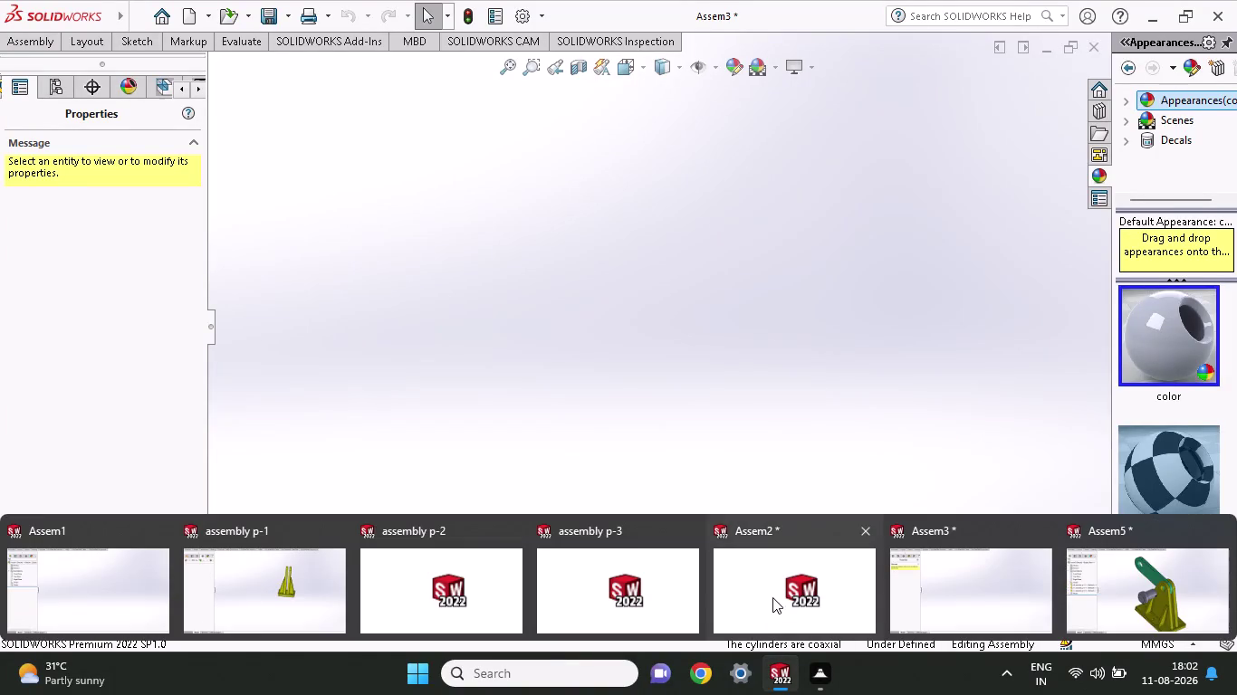
Switch through the Assem2 window to the assembly p-3 pin part window.
click(774, 591)
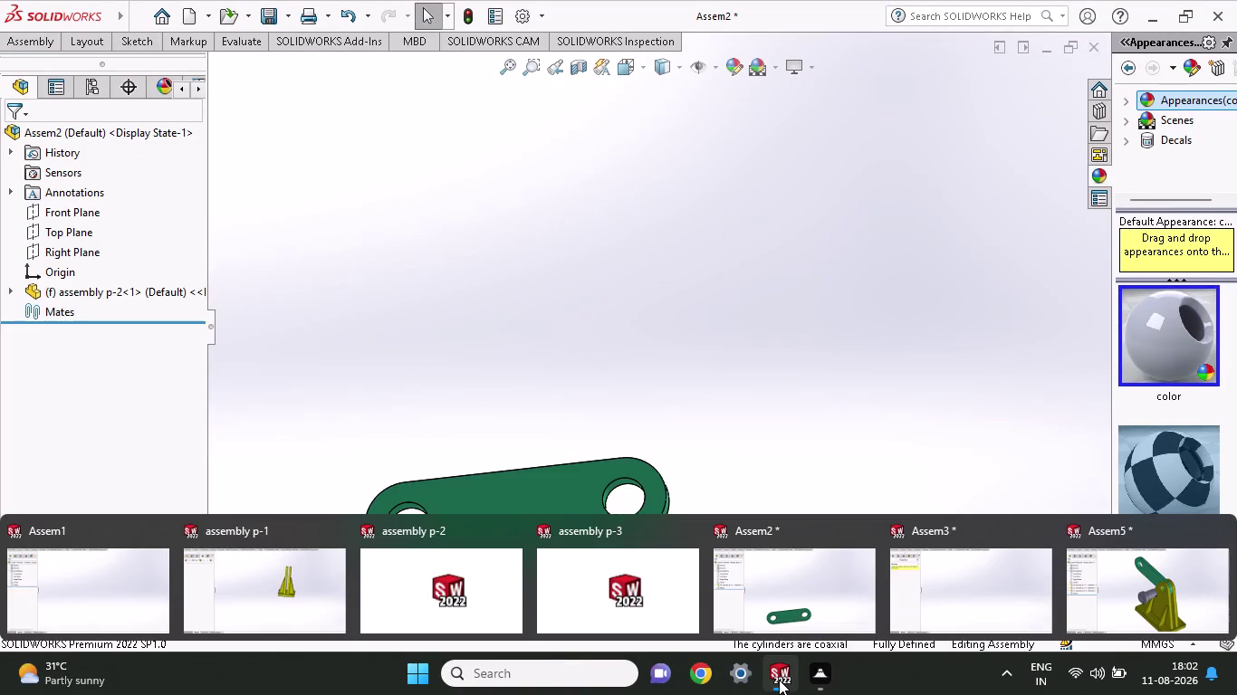
click(637, 606)
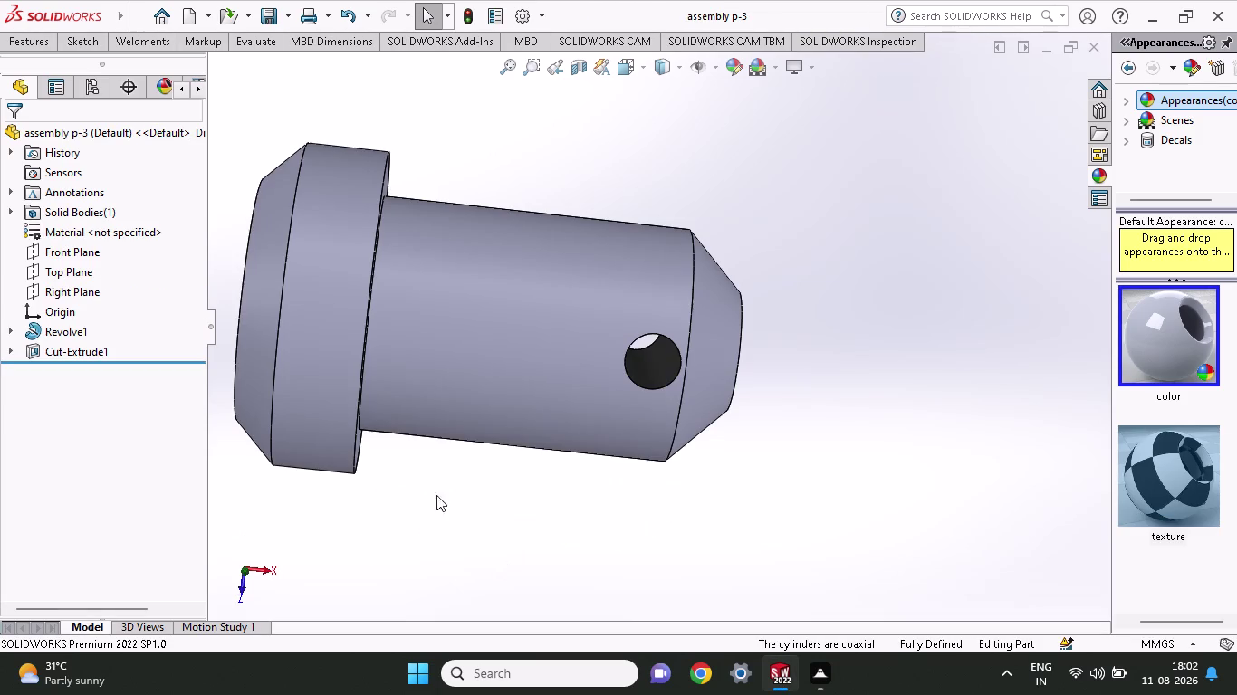
scroll(up, 3)
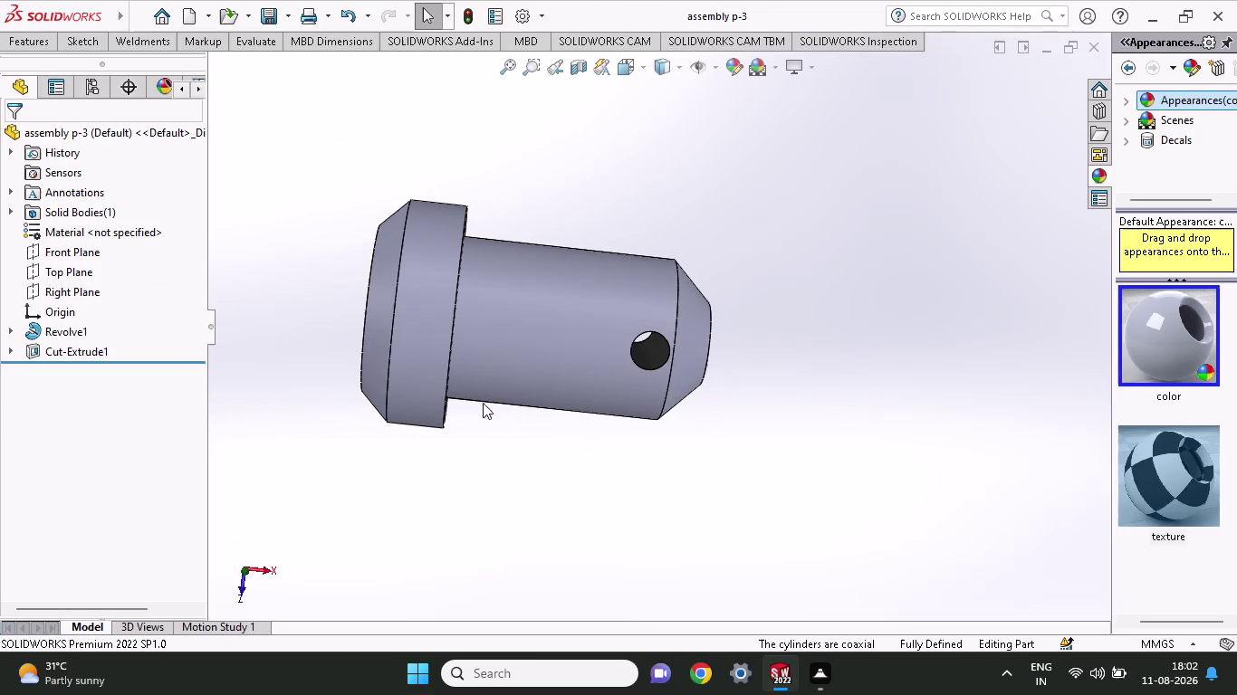
View the pin from the top and open Sketch2 for editing.
key(ctrl+z)
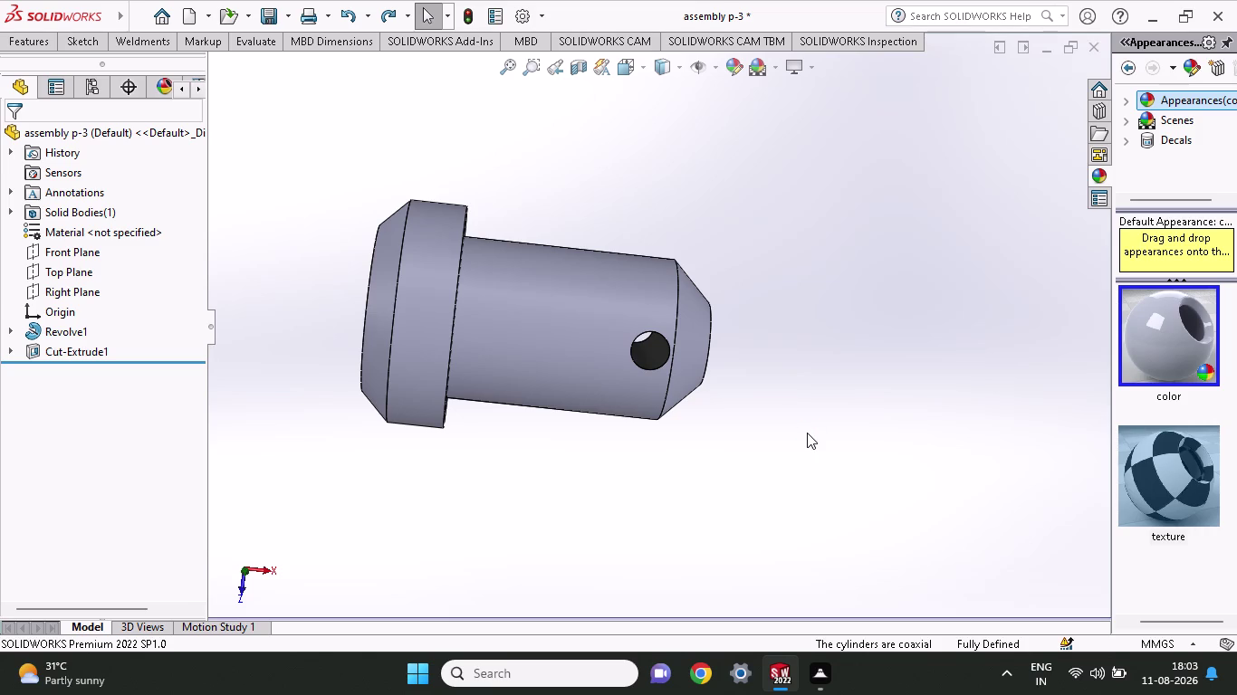
middle_drag(820, 364, 719, 363)
key(ctrl+z)
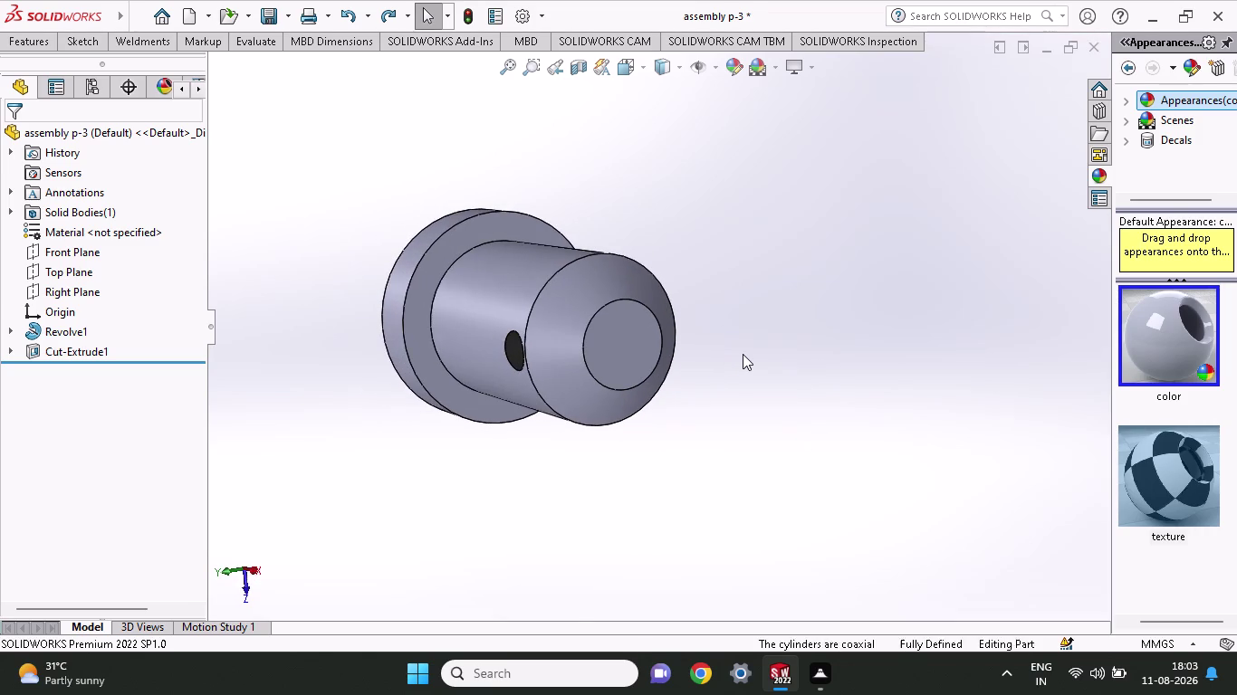
key(ctrl+z)
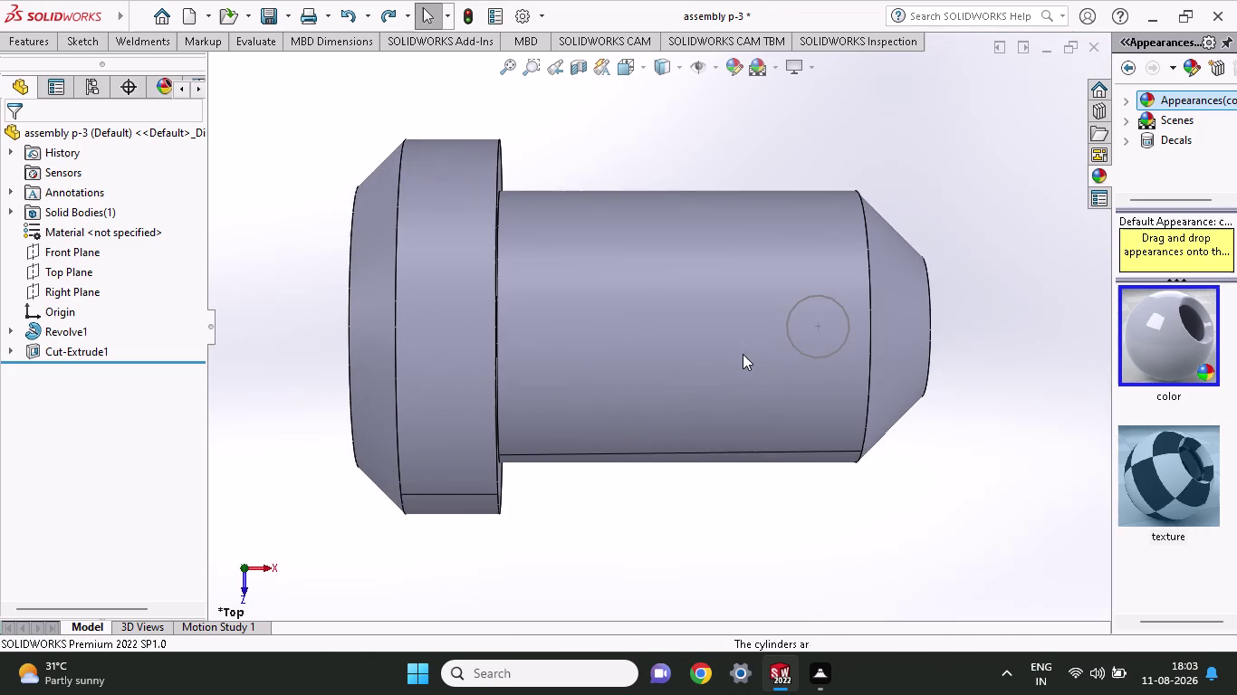
key(ctrl+z)
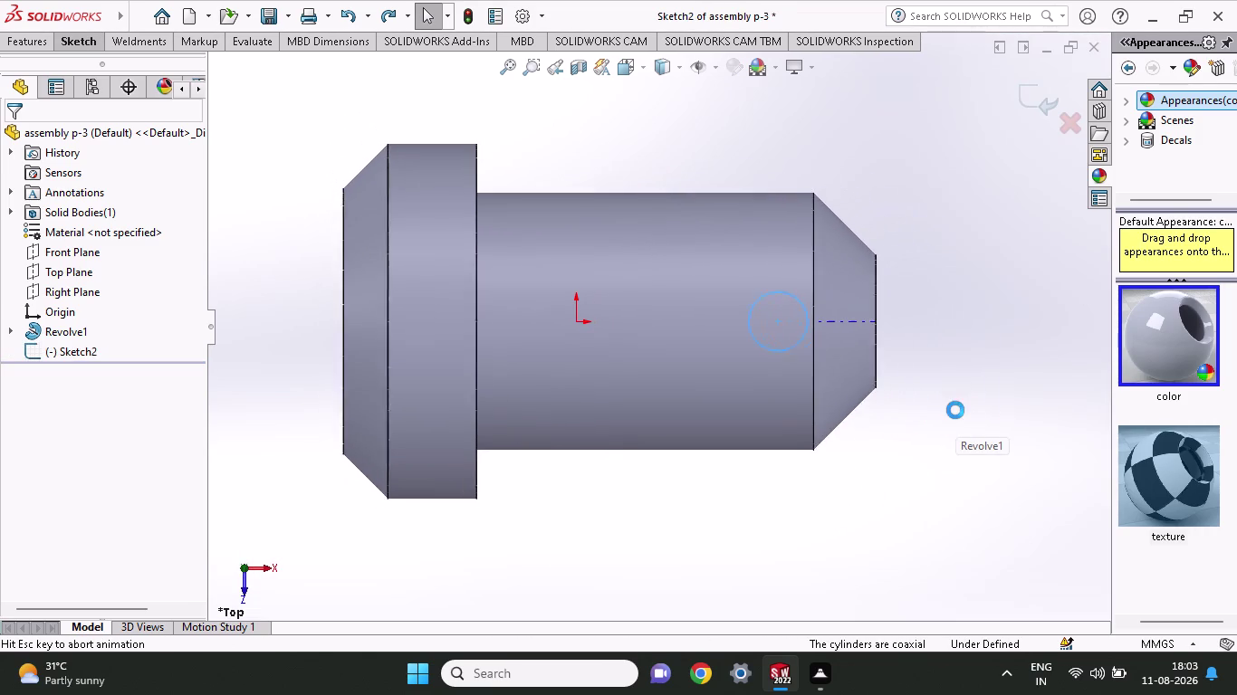
key(ctrl+z)
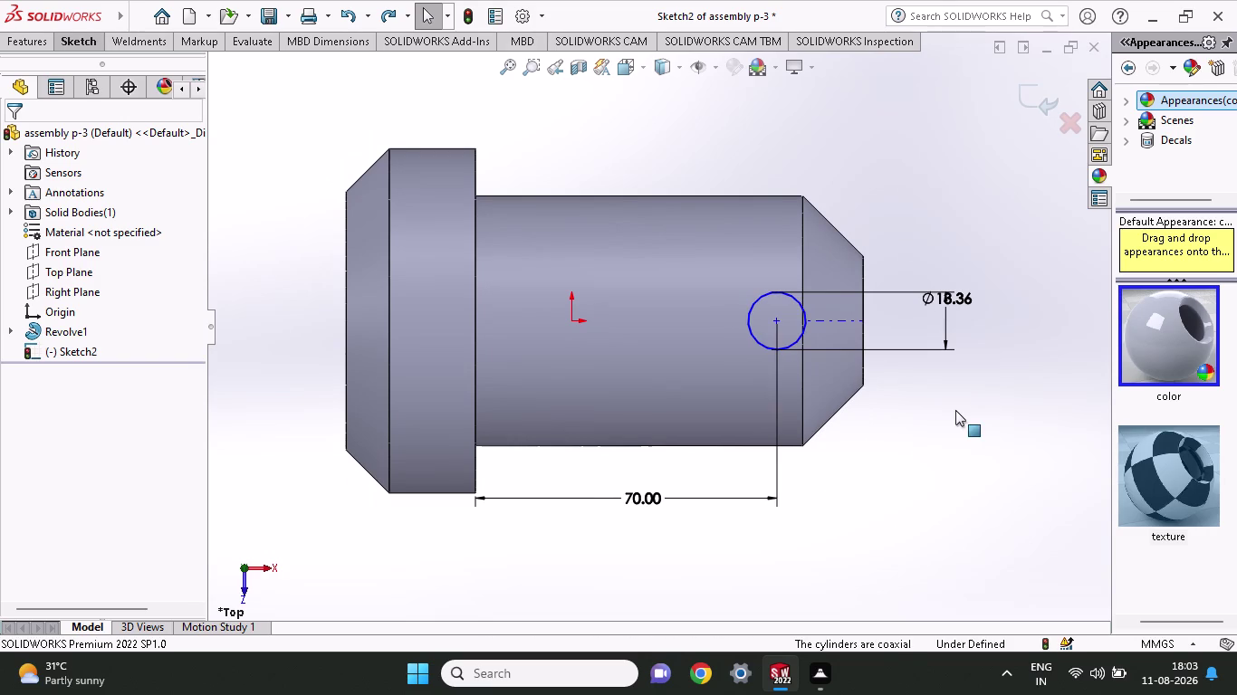
key(ctrl+z)
Delete the hole circle from Sketch2 and remove Cut-Extrude1 from the tree.
key(ctrl+z)
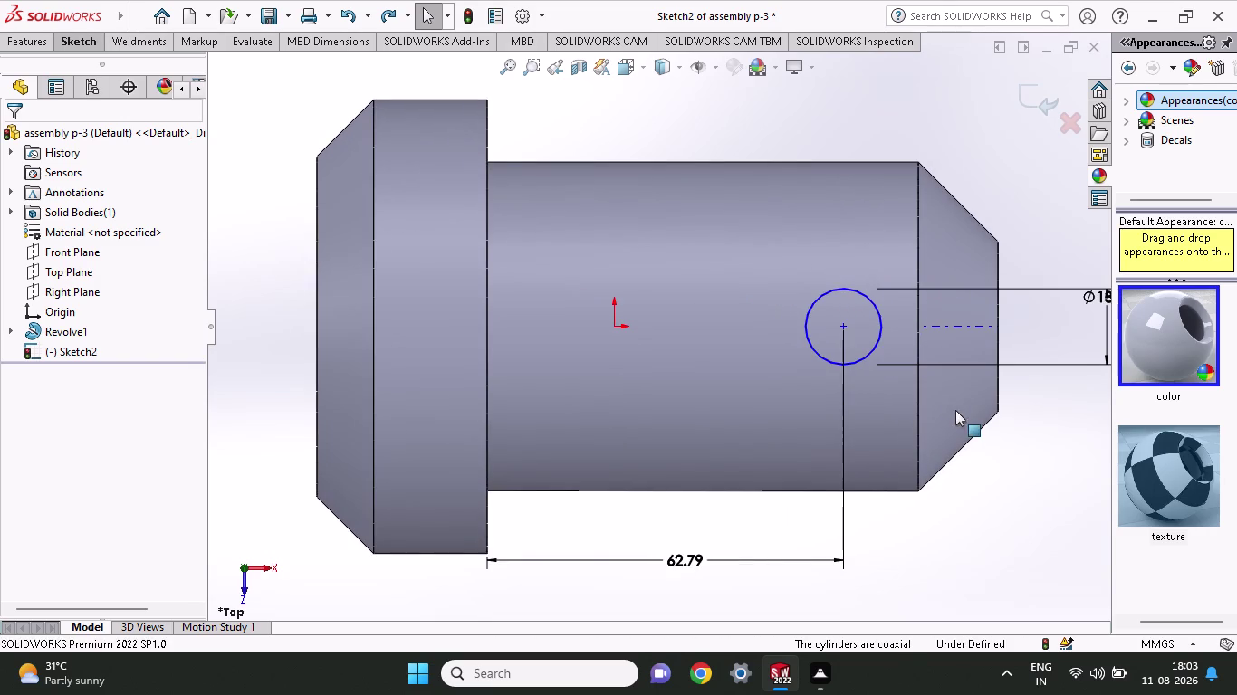
key(ctrl+z)
key(ctrl+z)
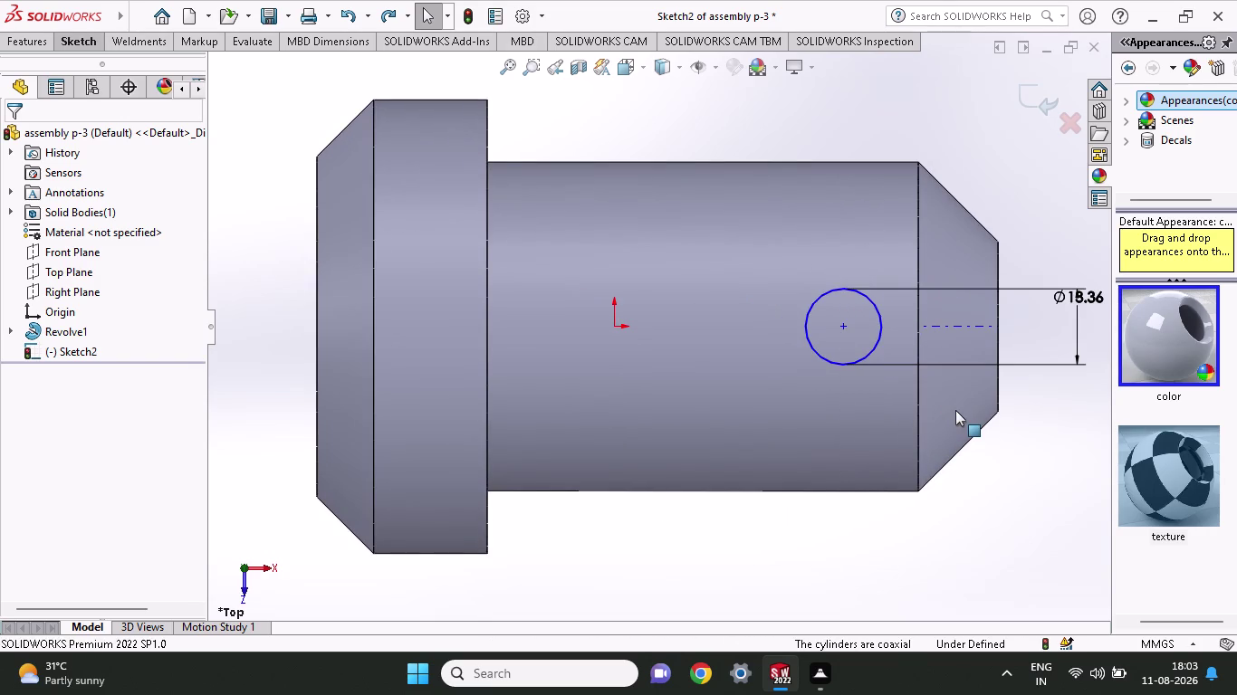
key(ctrl+z)
key(ctrl+z)
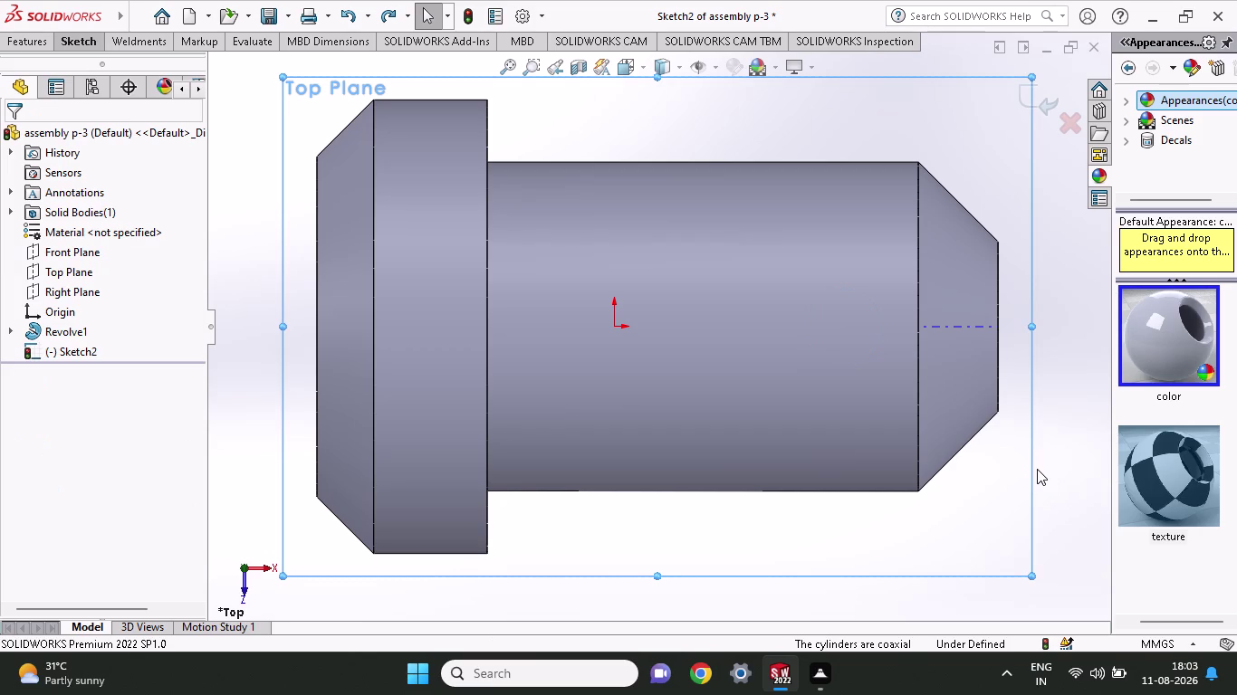
key(ctrl+z)
key(ctrl+z)
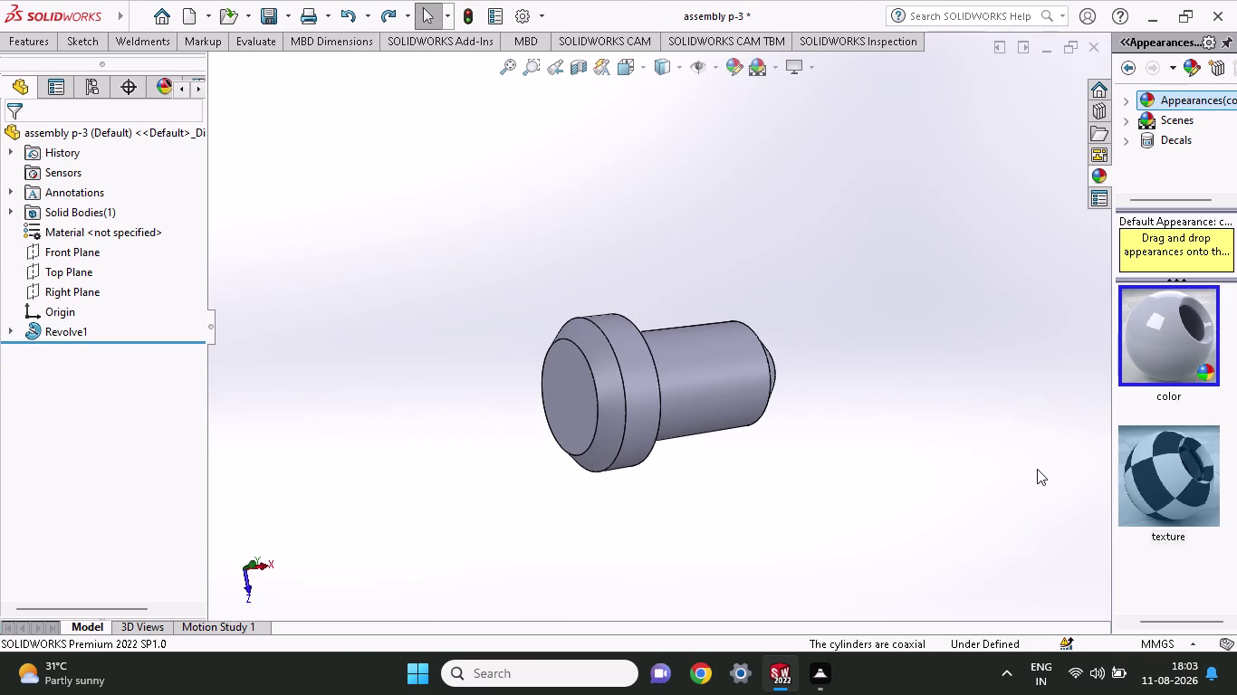
Delete Revolve1 but keep Sketch1, then edit Sketch1 in Front view.
key(ctrl+z)
key(ctrl+z)
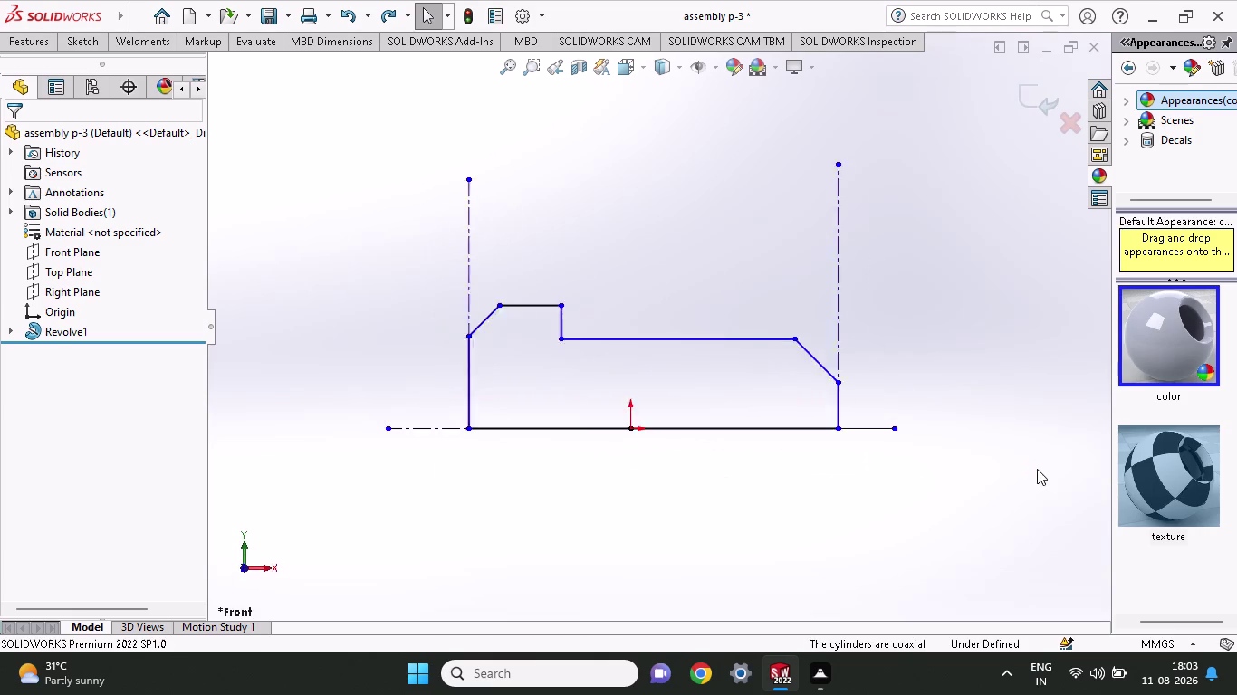
scroll(down, 3)
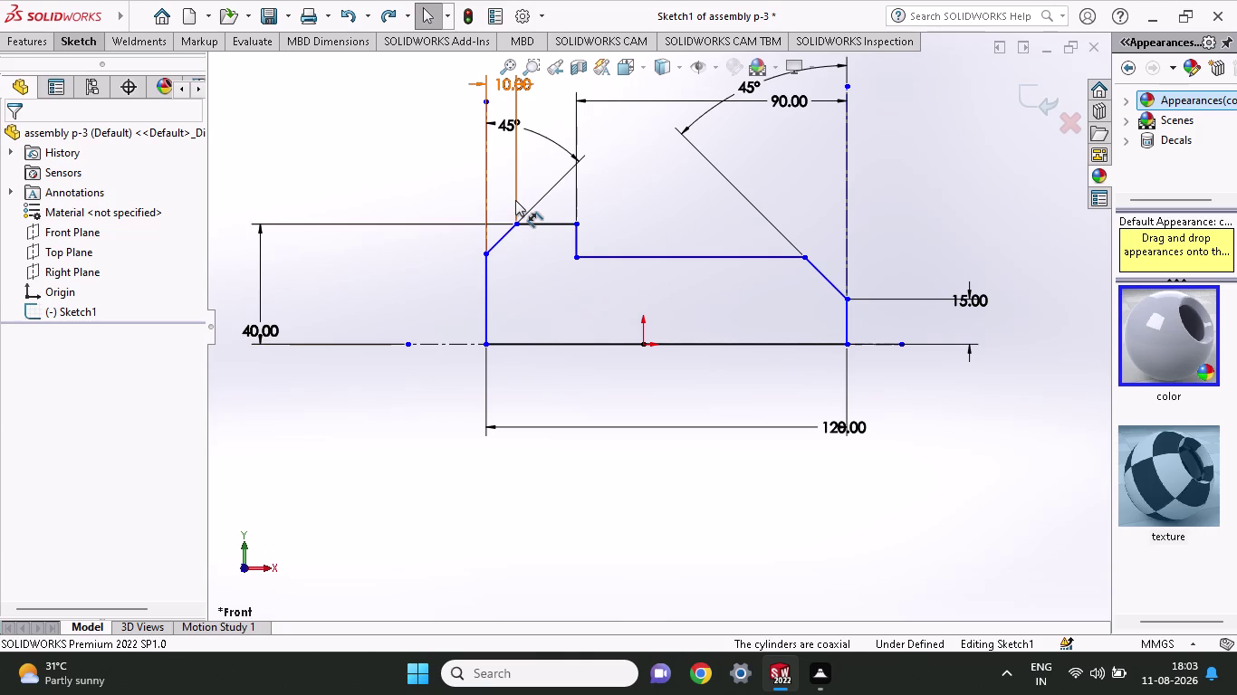
Dimension the right chamfer's endpoints to 10 mm with Smart Dimension.
click(844, 300)
click(803, 256)
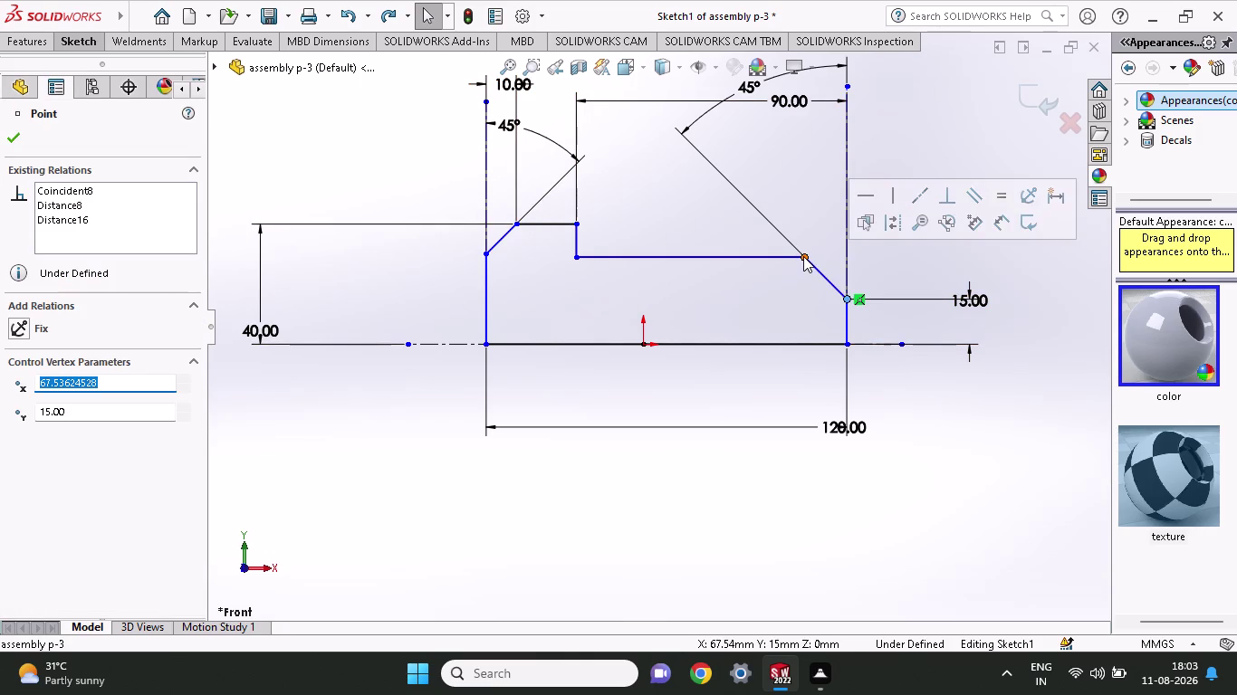
click(89, 36)
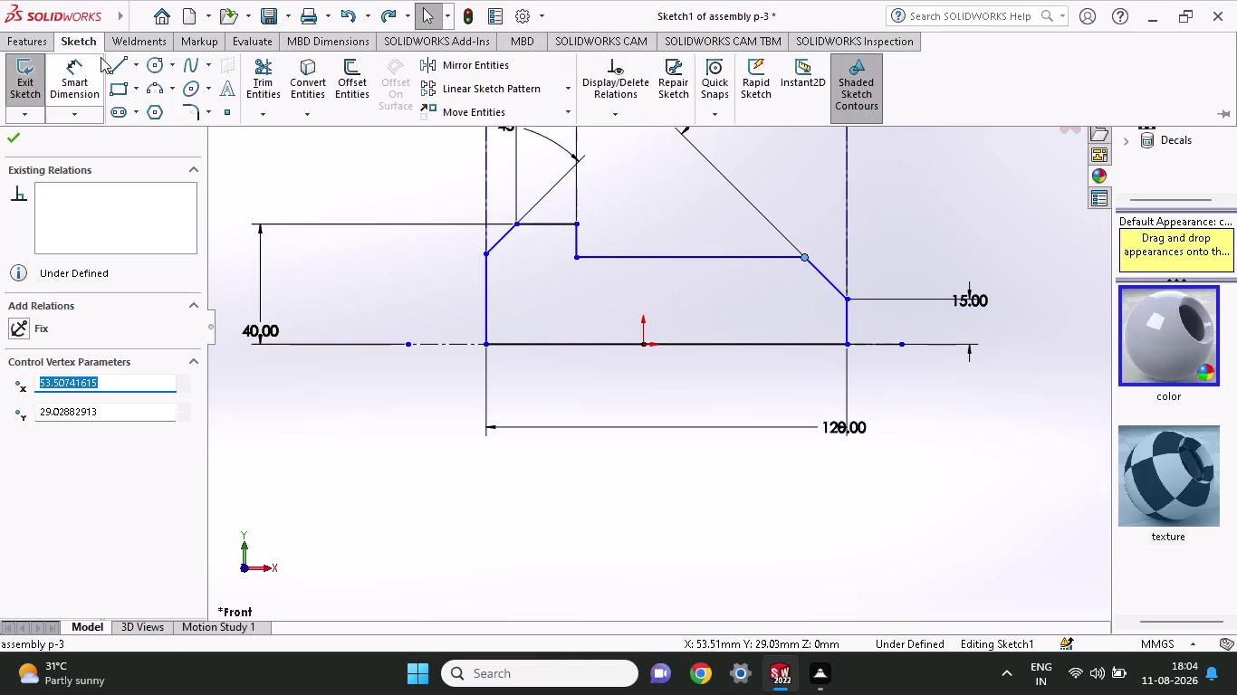
click(74, 69)
click(849, 299)
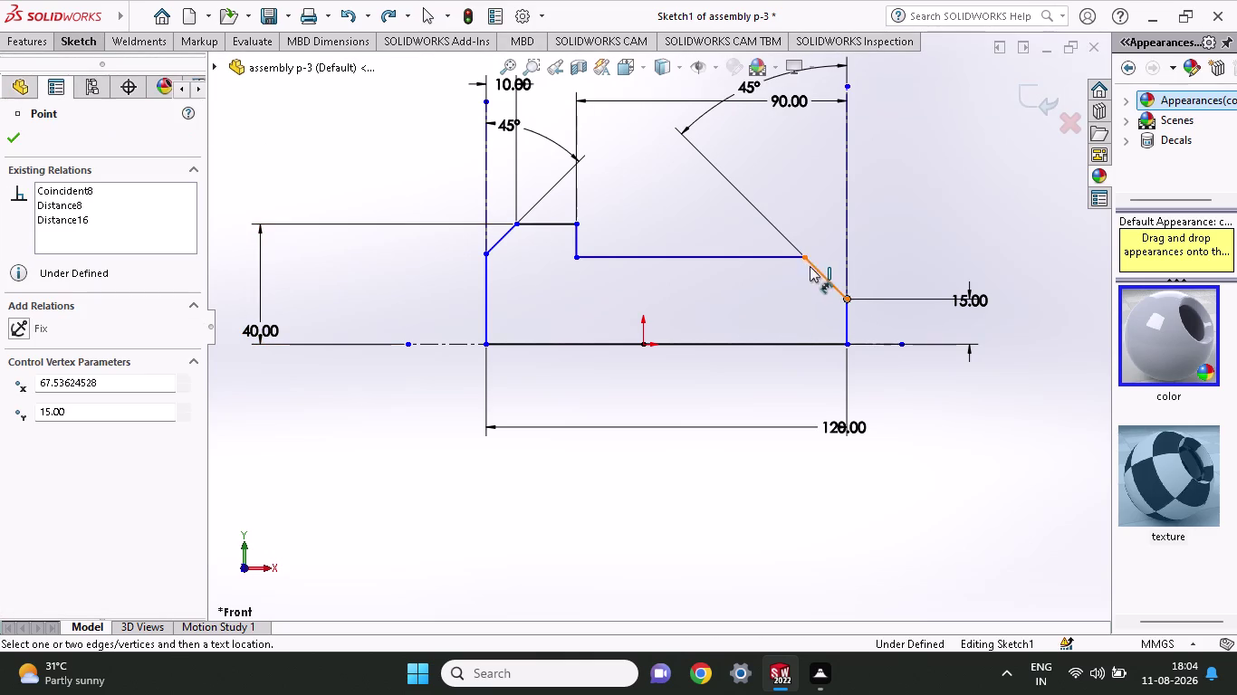
click(807, 262)
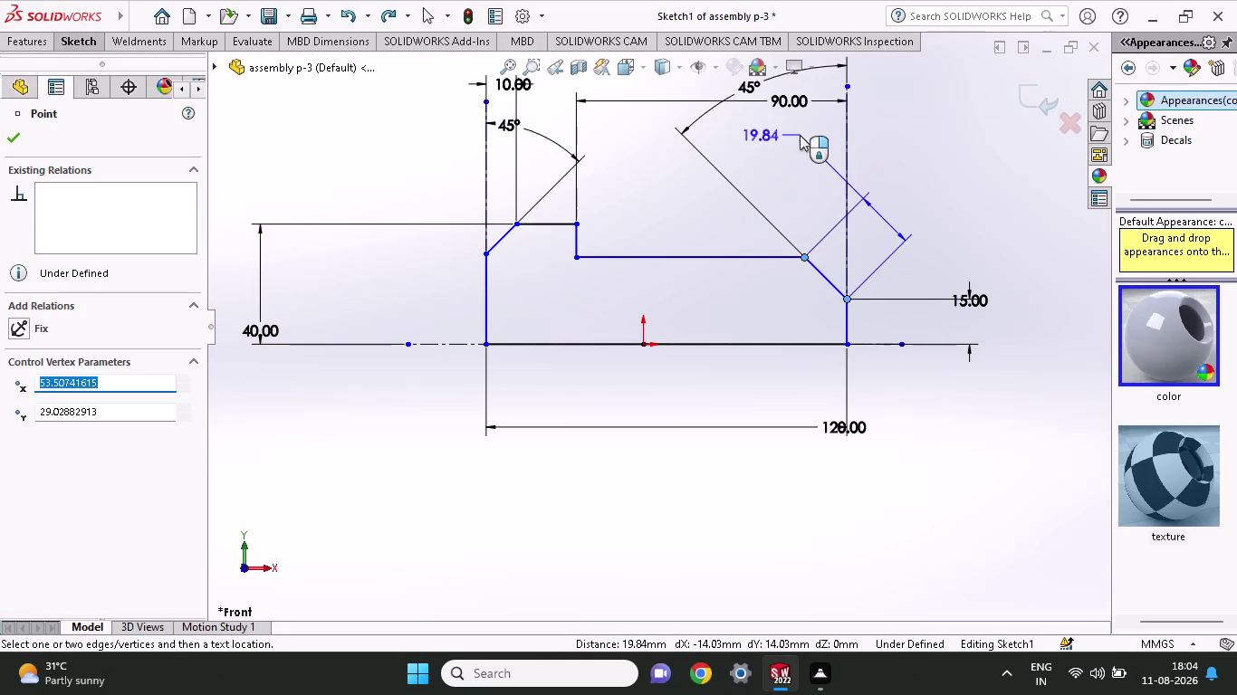
click(823, 189)
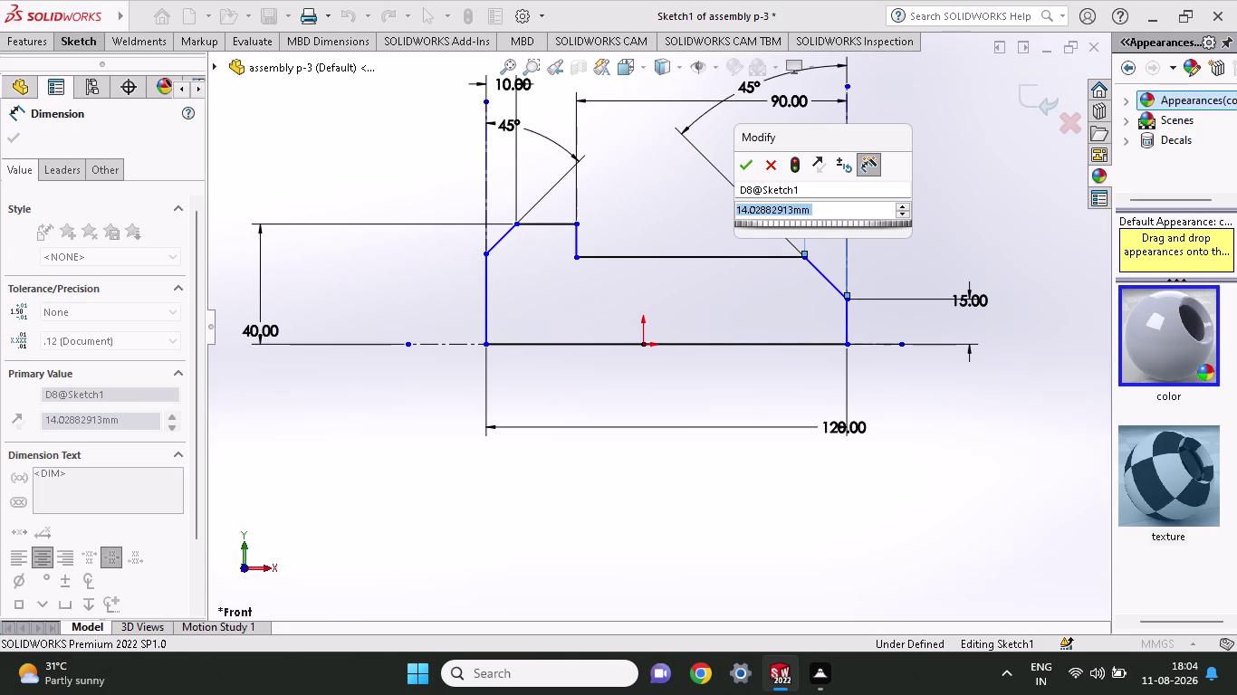
key(1)
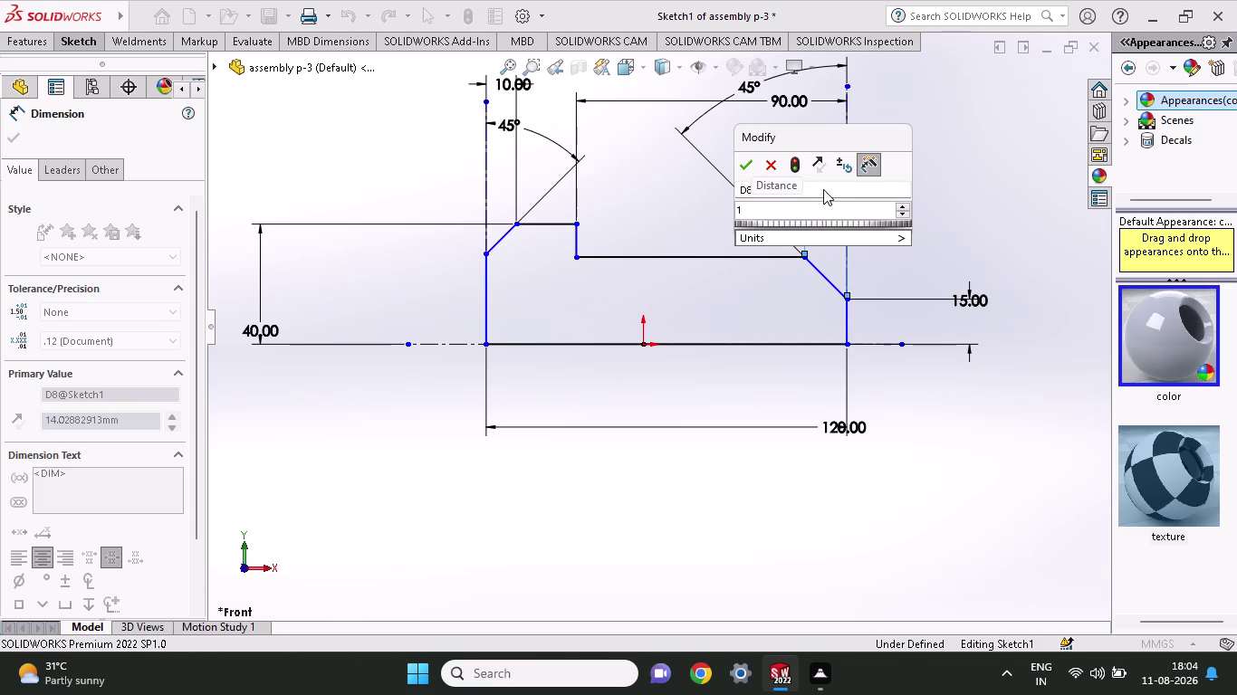
key(0)
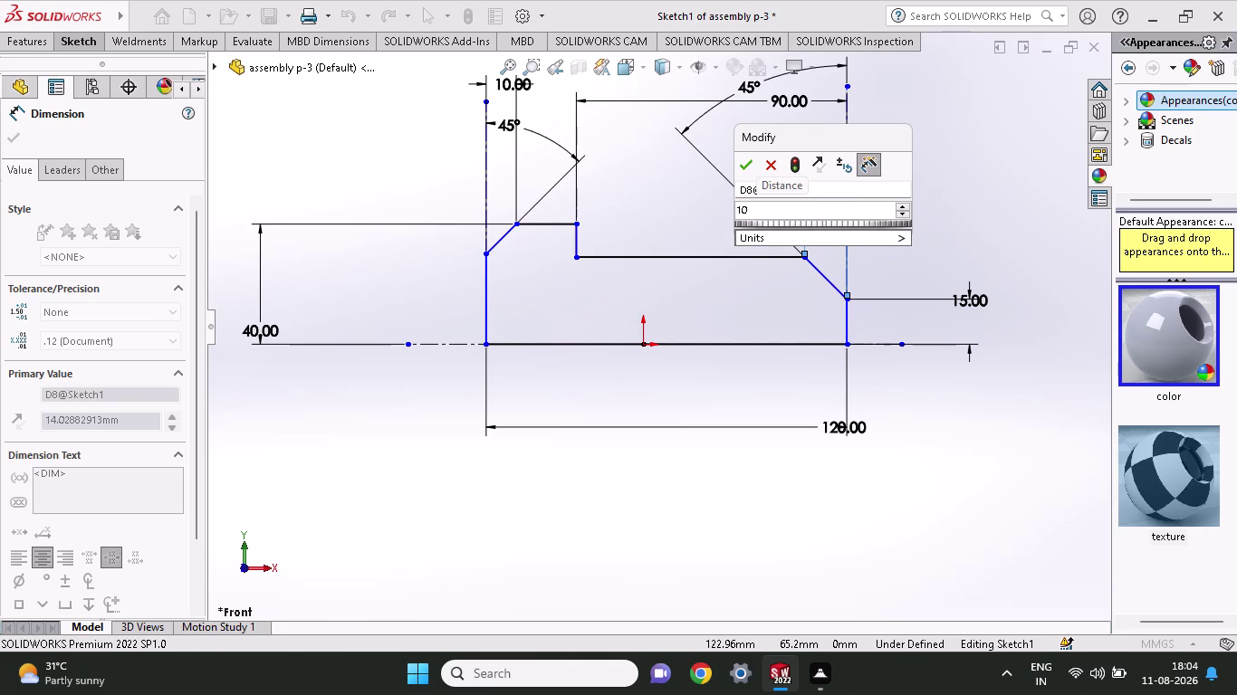
key(Return)
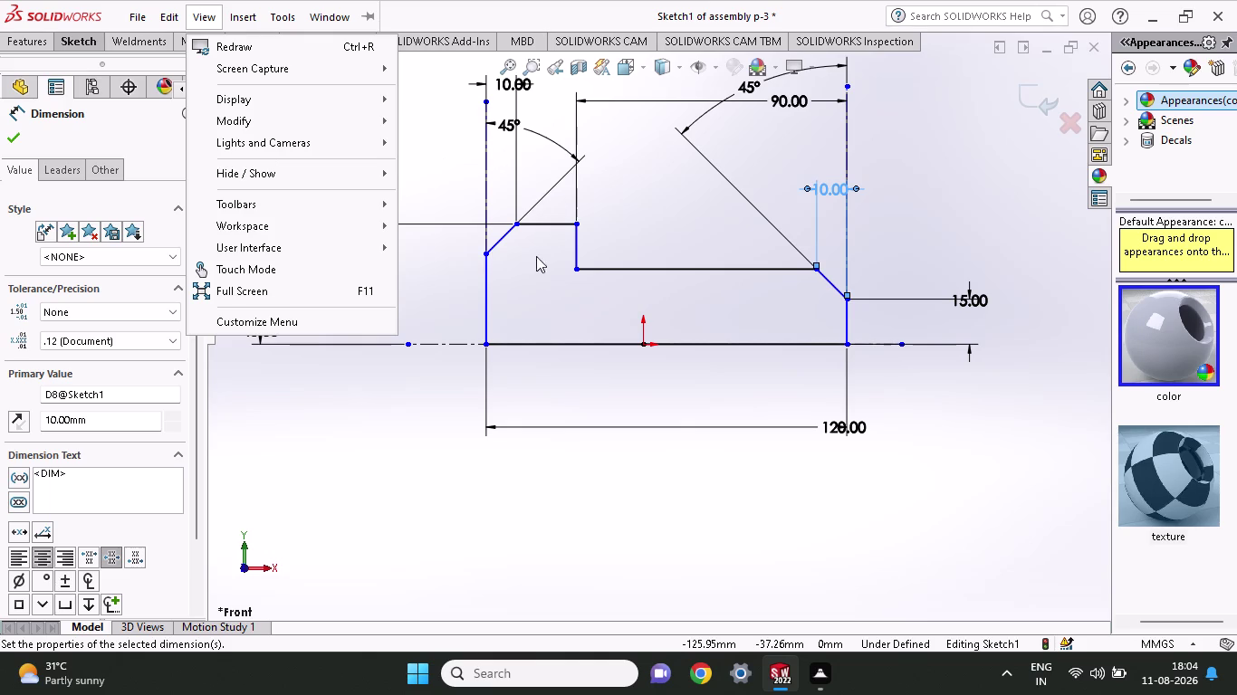
Cancel the extra 20 mm dimension.
click(542, 225)
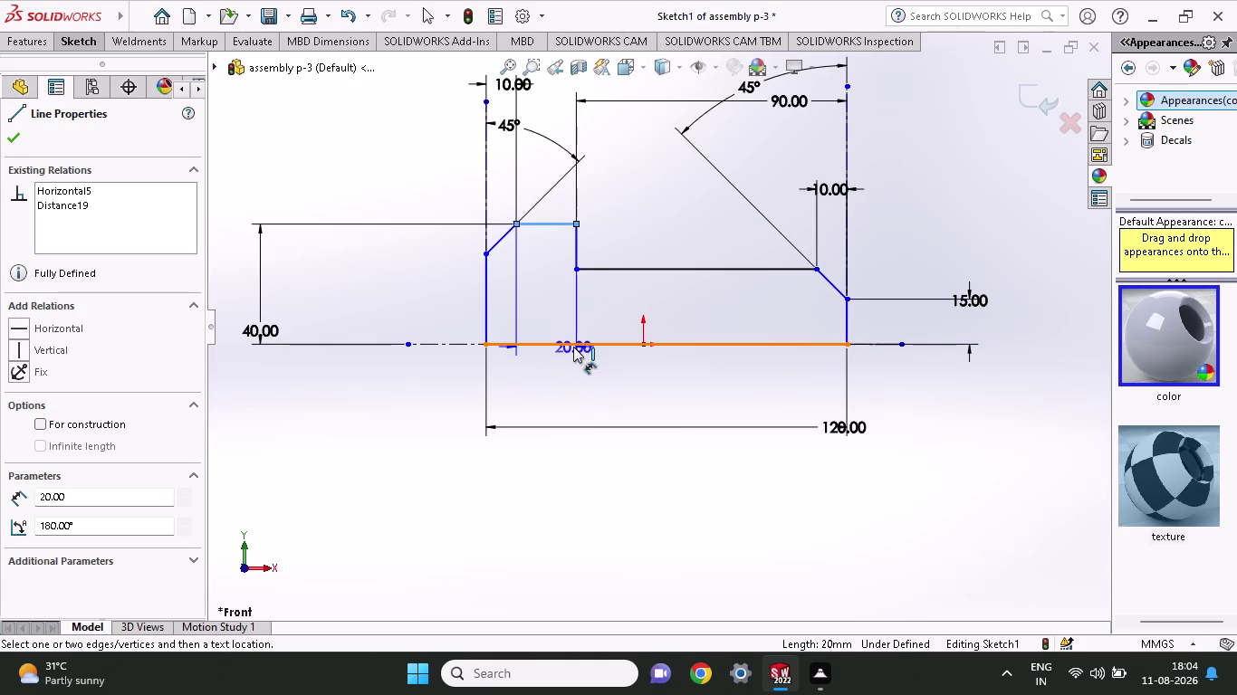
right_click(517, 500)
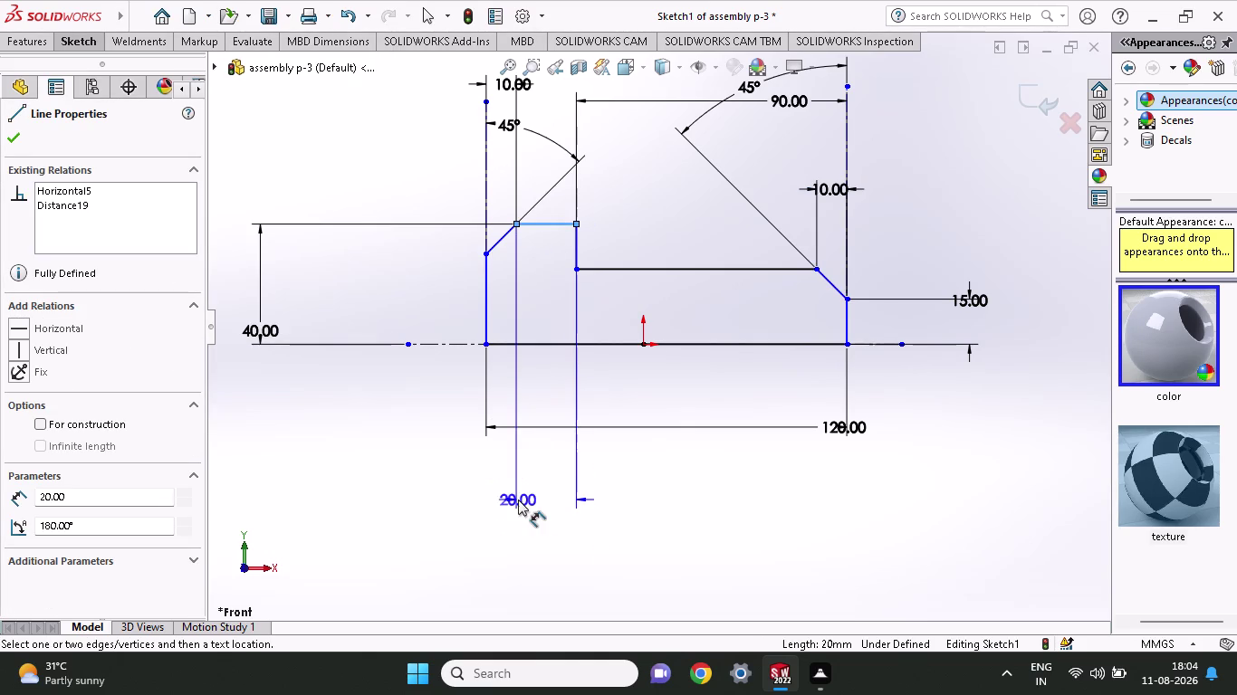
key(Escape)
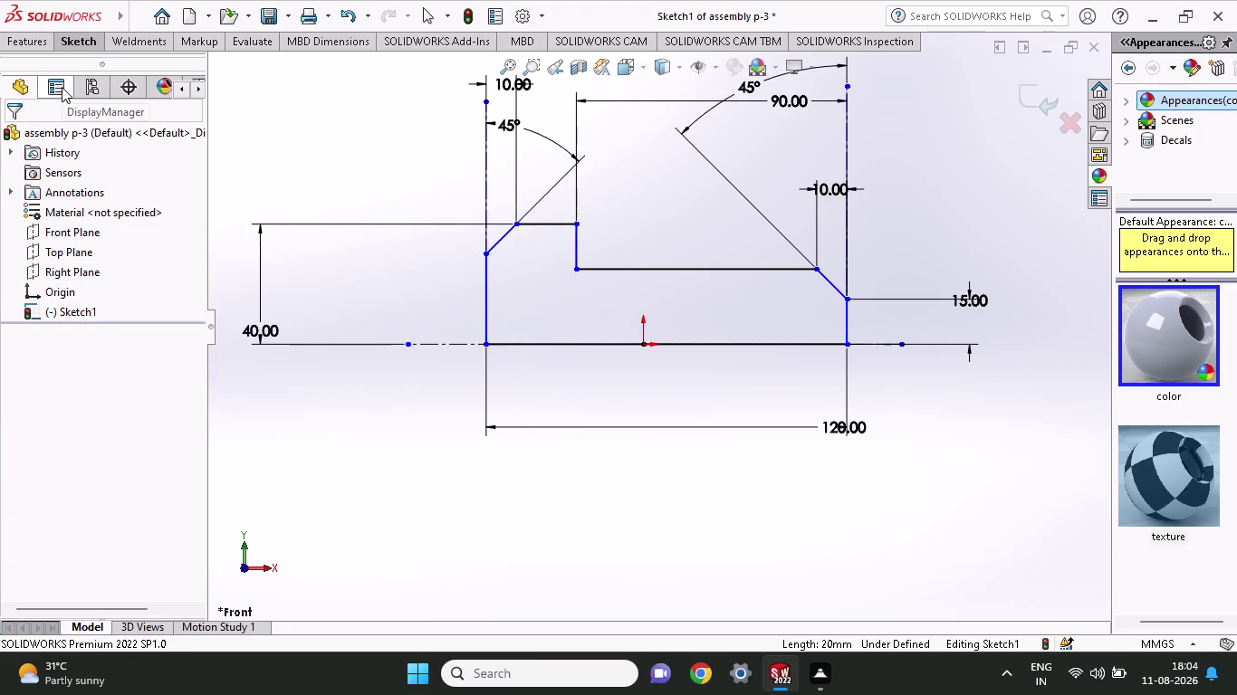
click(35, 36)
click(89, 73)
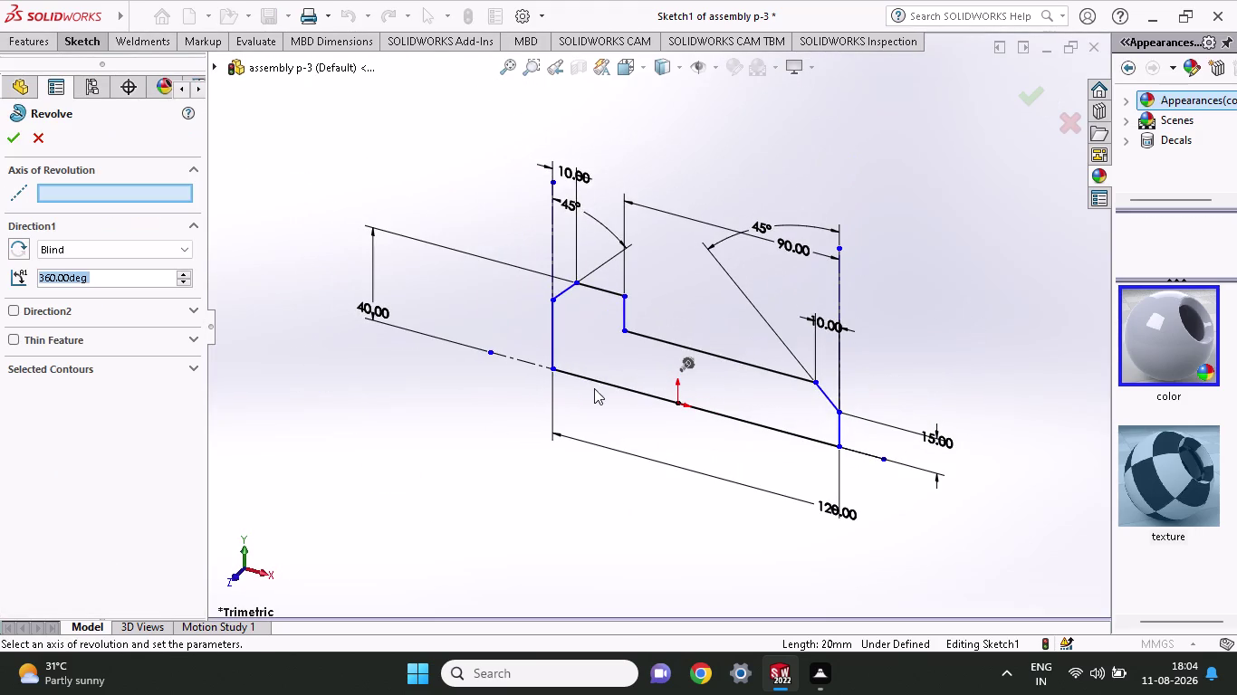
Revolve the profile 360° about bottom line Line15 into solid Revolve2.
click(598, 382)
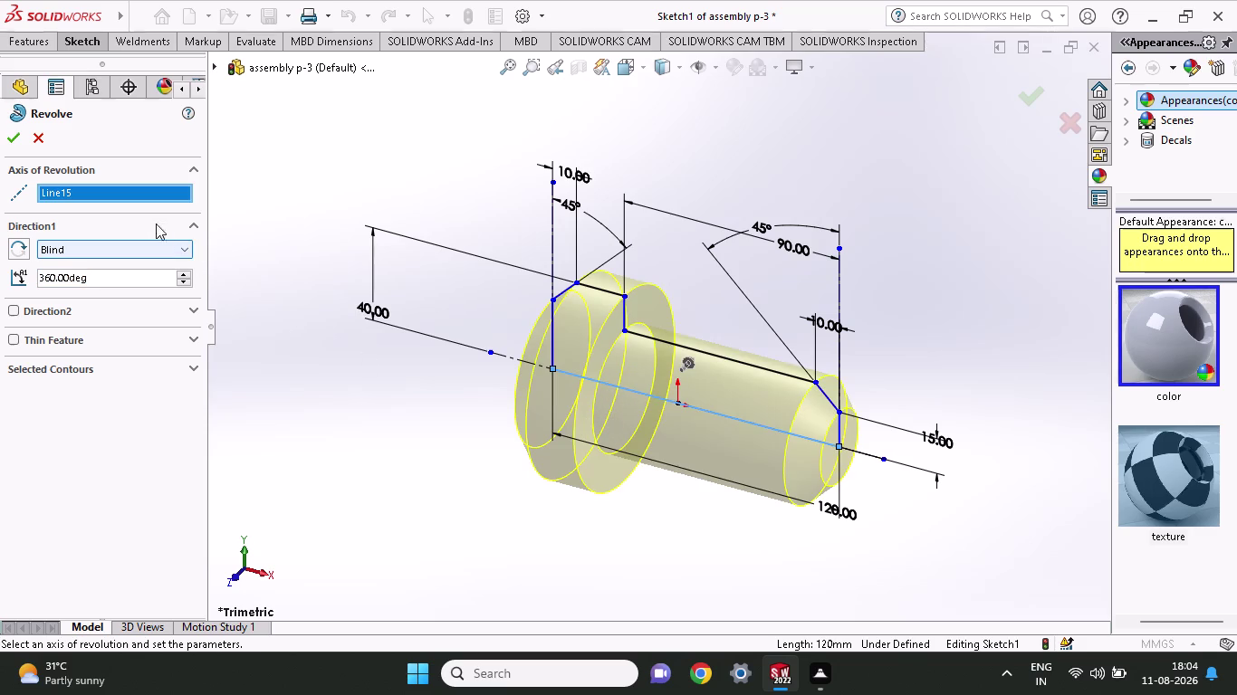
click(17, 132)
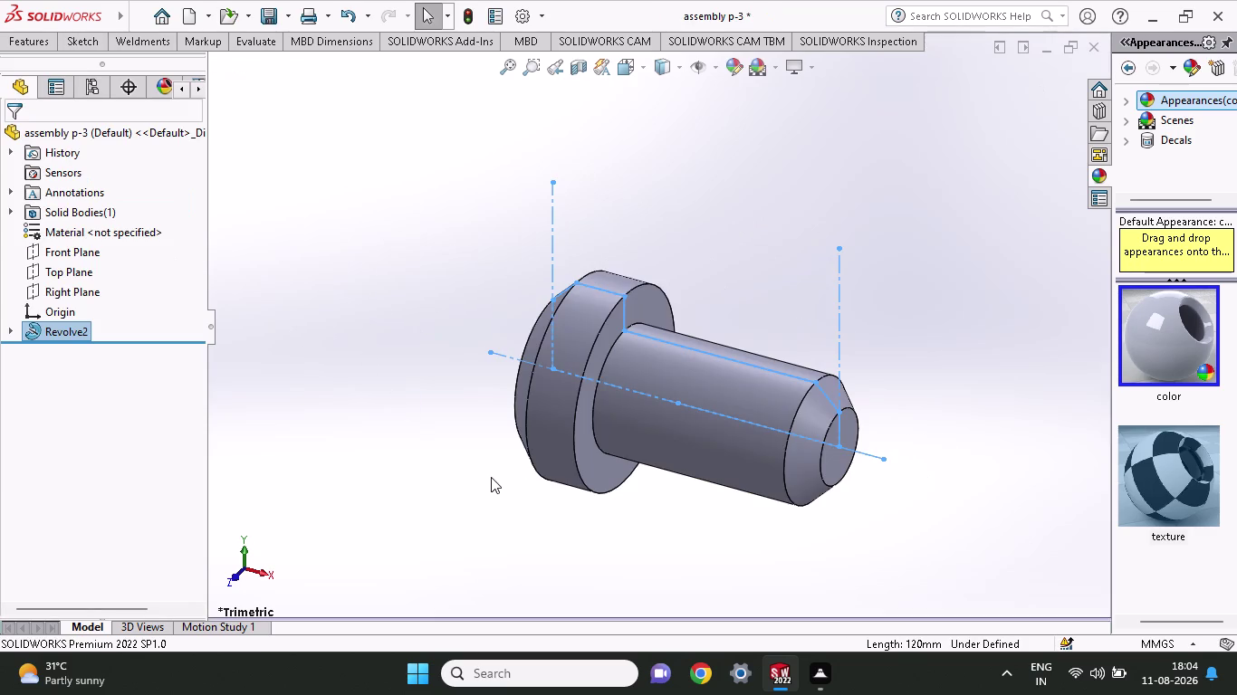
middle_drag(586, 486, 559, 419)
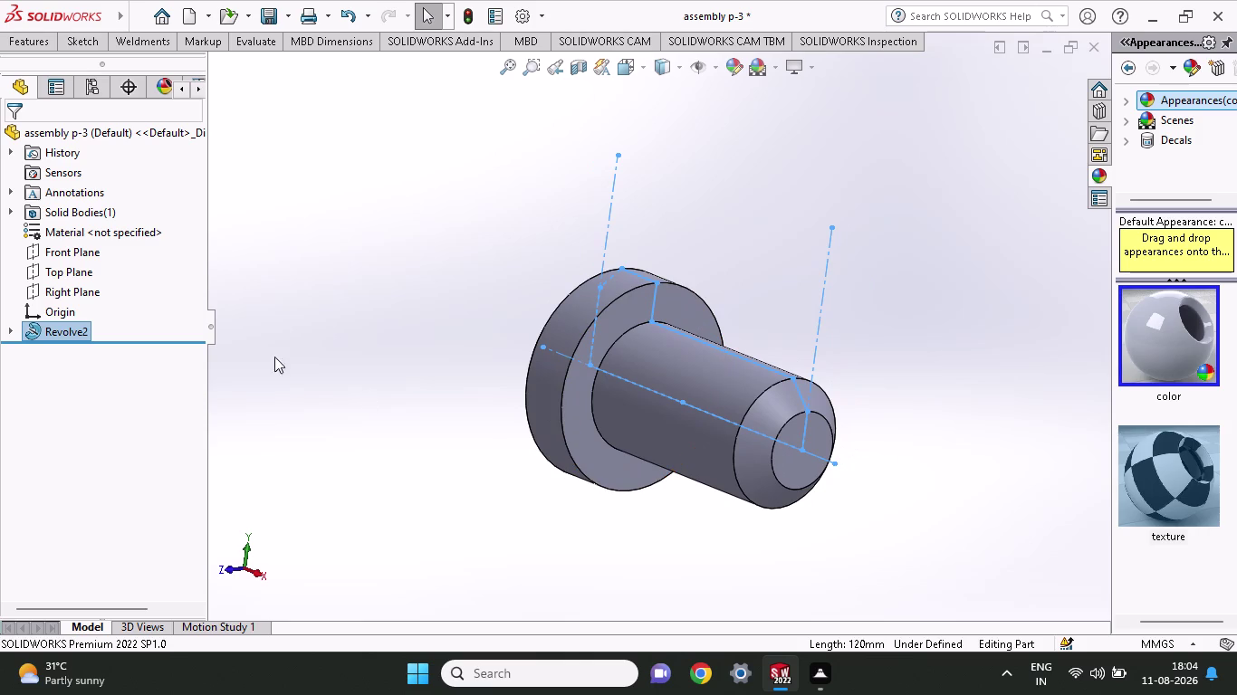
click(68, 269)
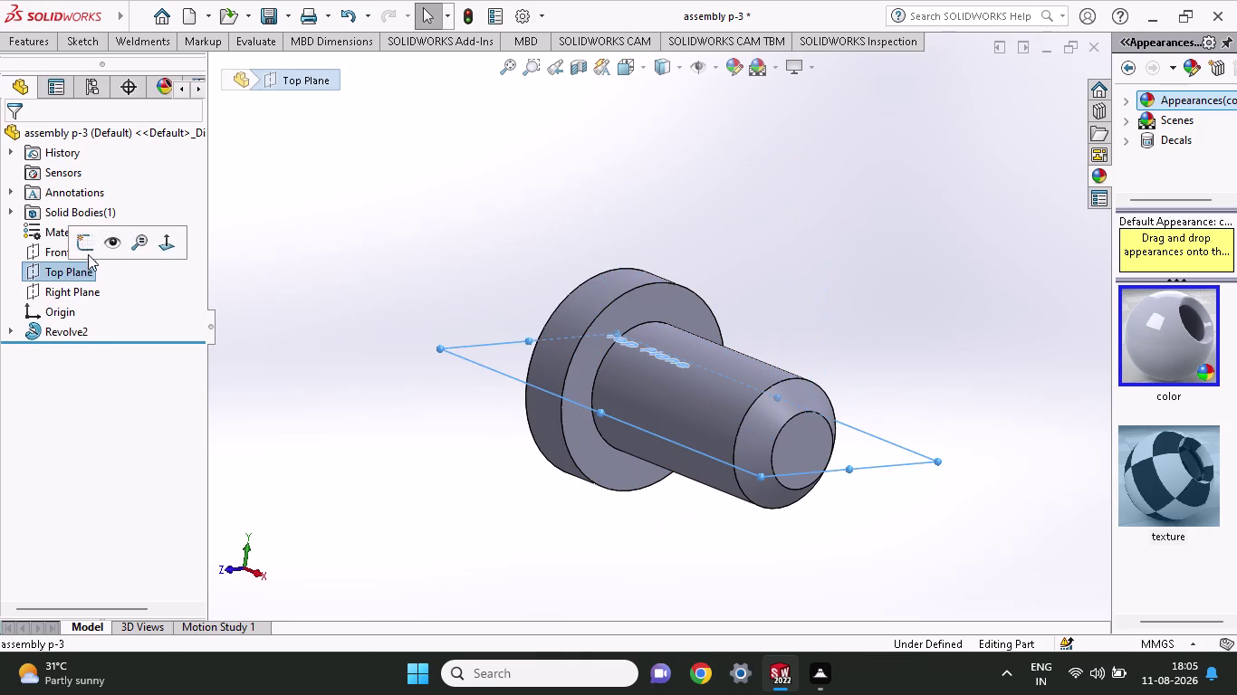
Start Sketch3 on the Top Plane and draw a circle near the chamfered end.
click(88, 253)
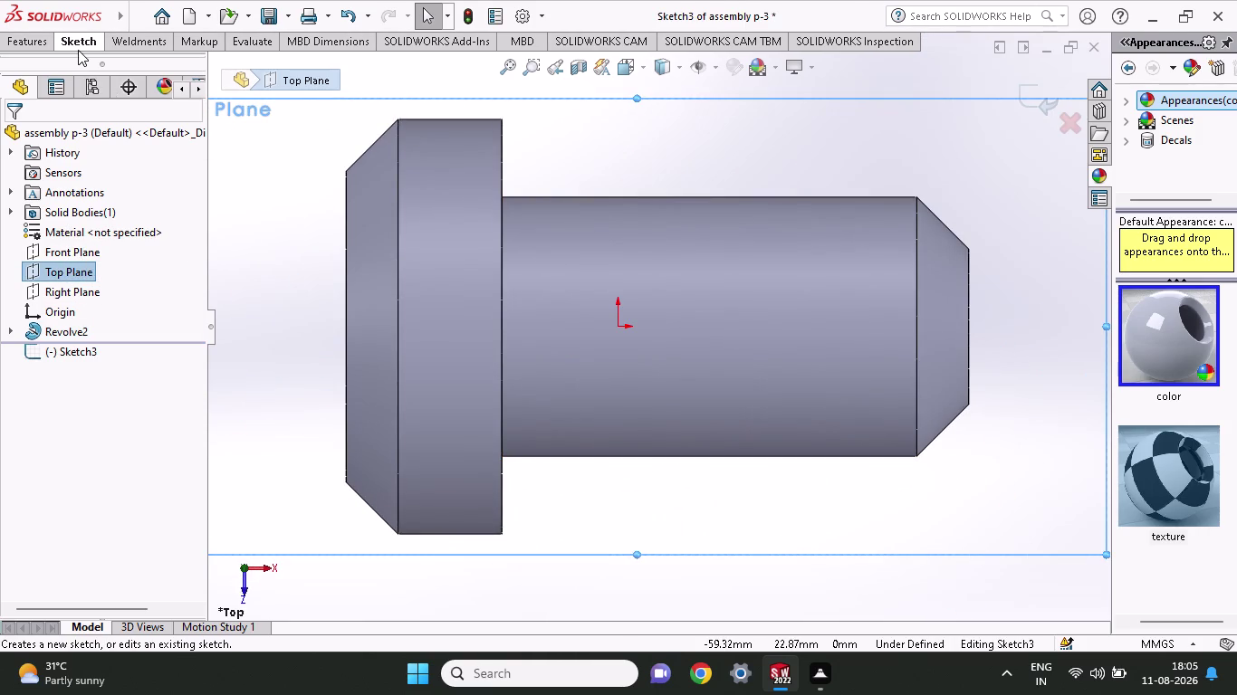
click(78, 50)
click(157, 69)
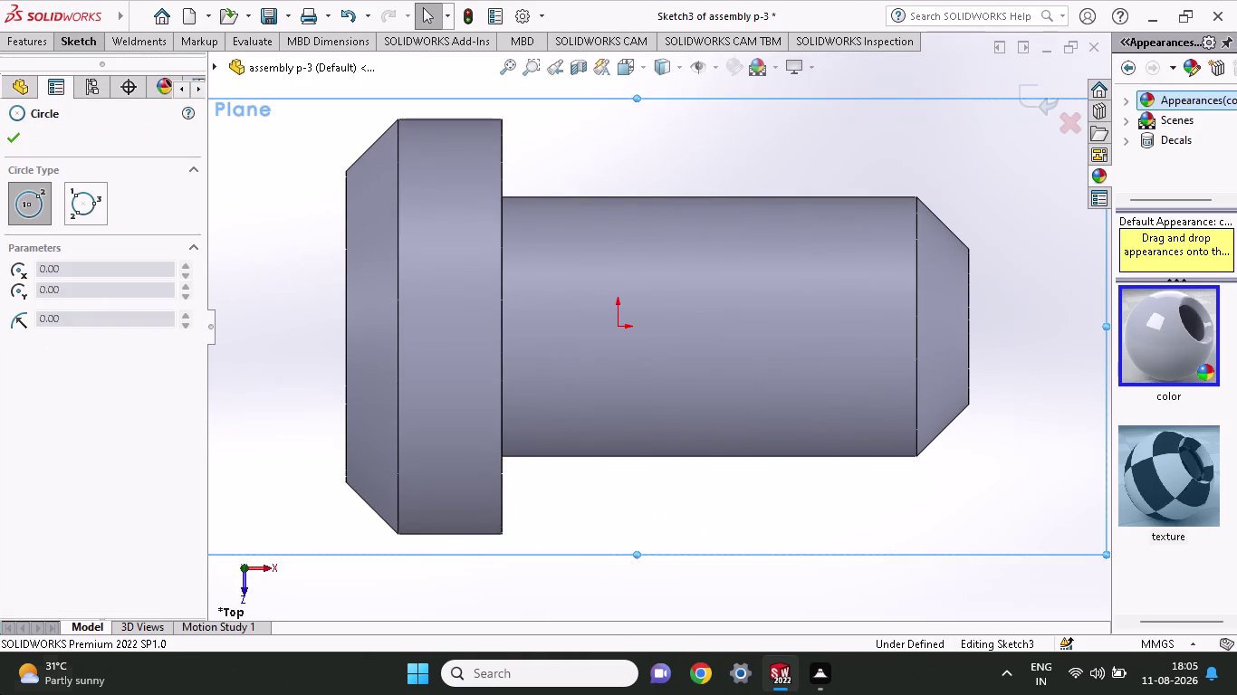
click(844, 335)
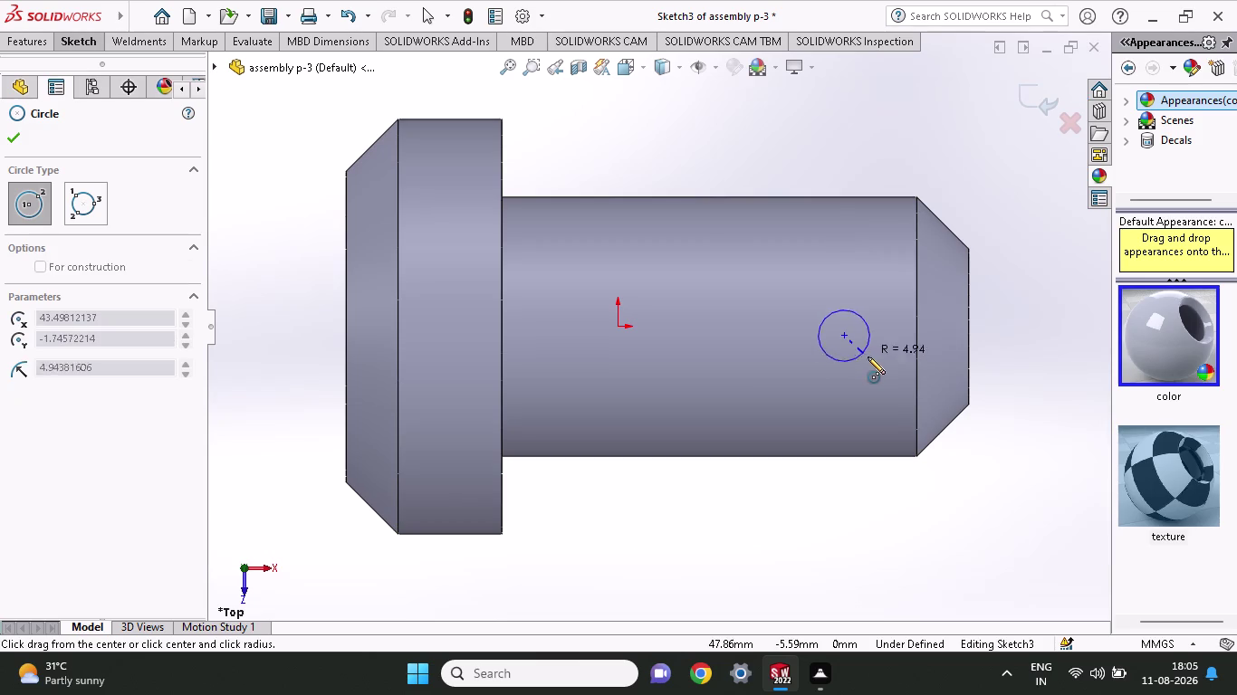
click(880, 368)
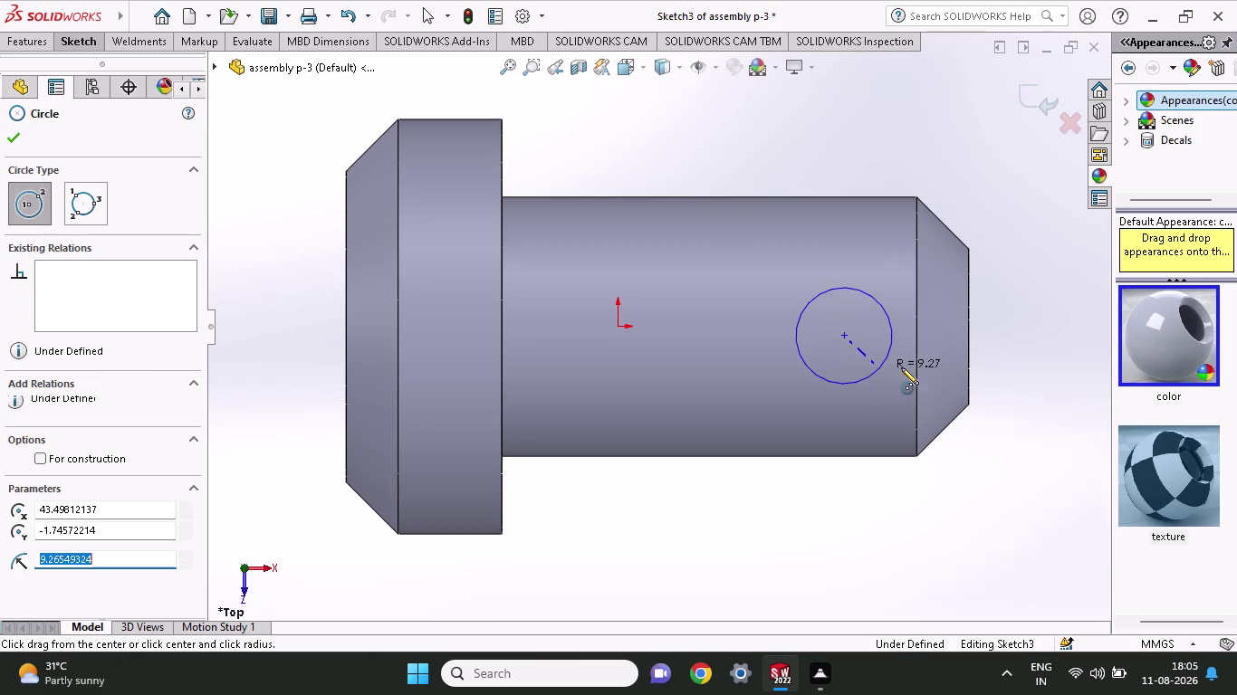
click(66, 45)
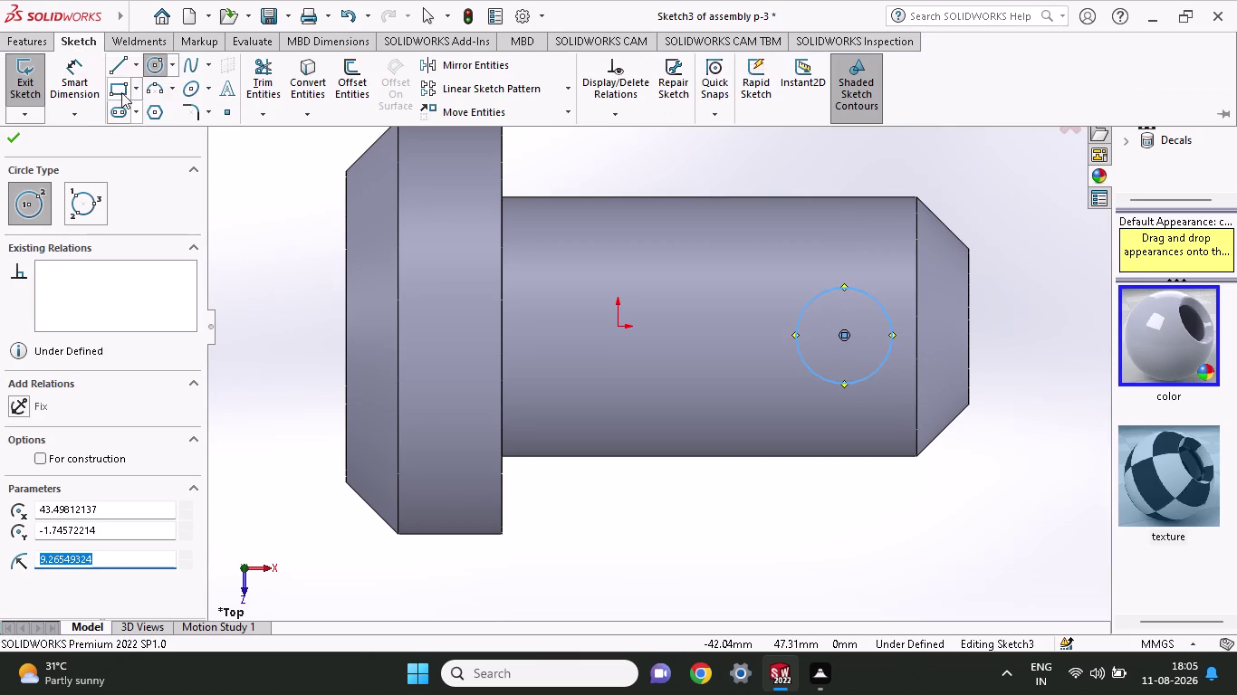
click(55, 80)
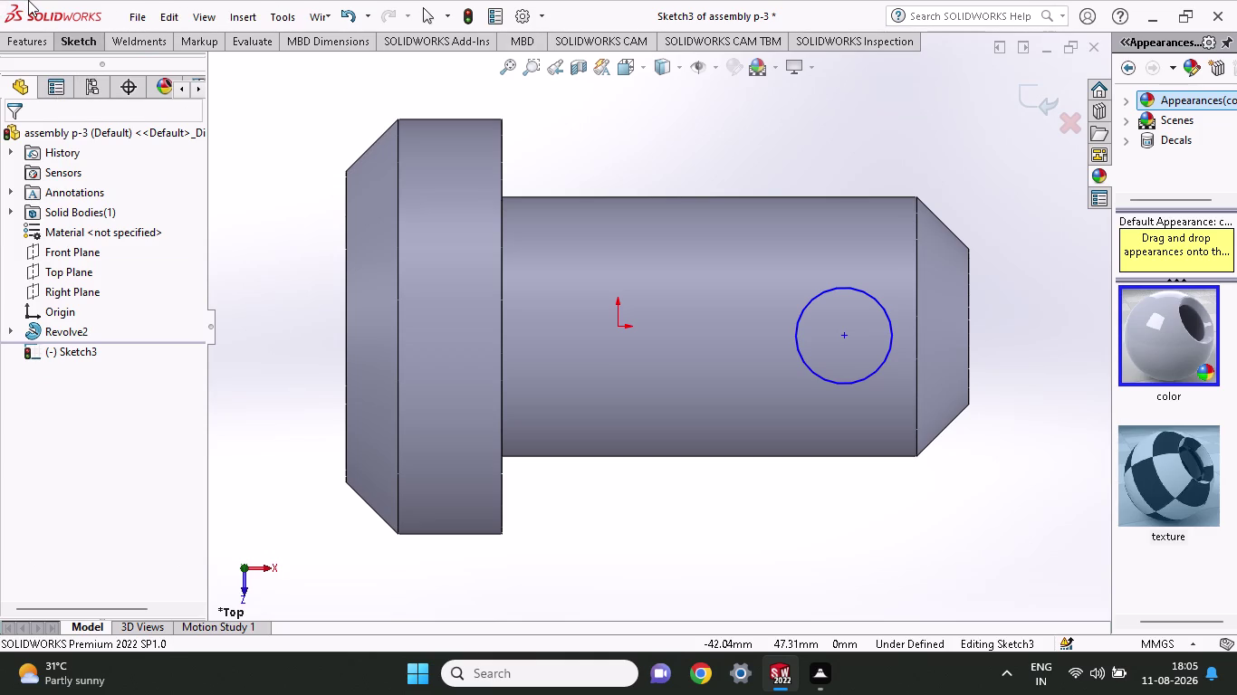
Dimension the Sketch3 circle to a 12 mm diameter.
click(797, 348)
click(774, 109)
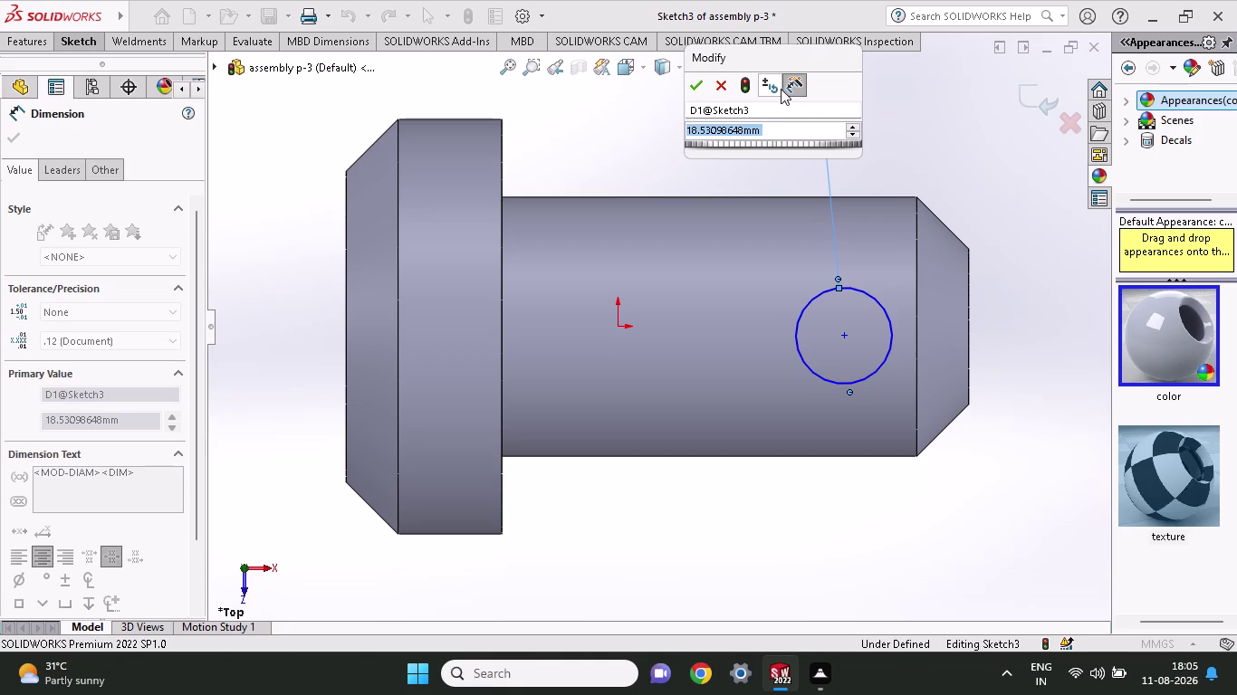
key(1)
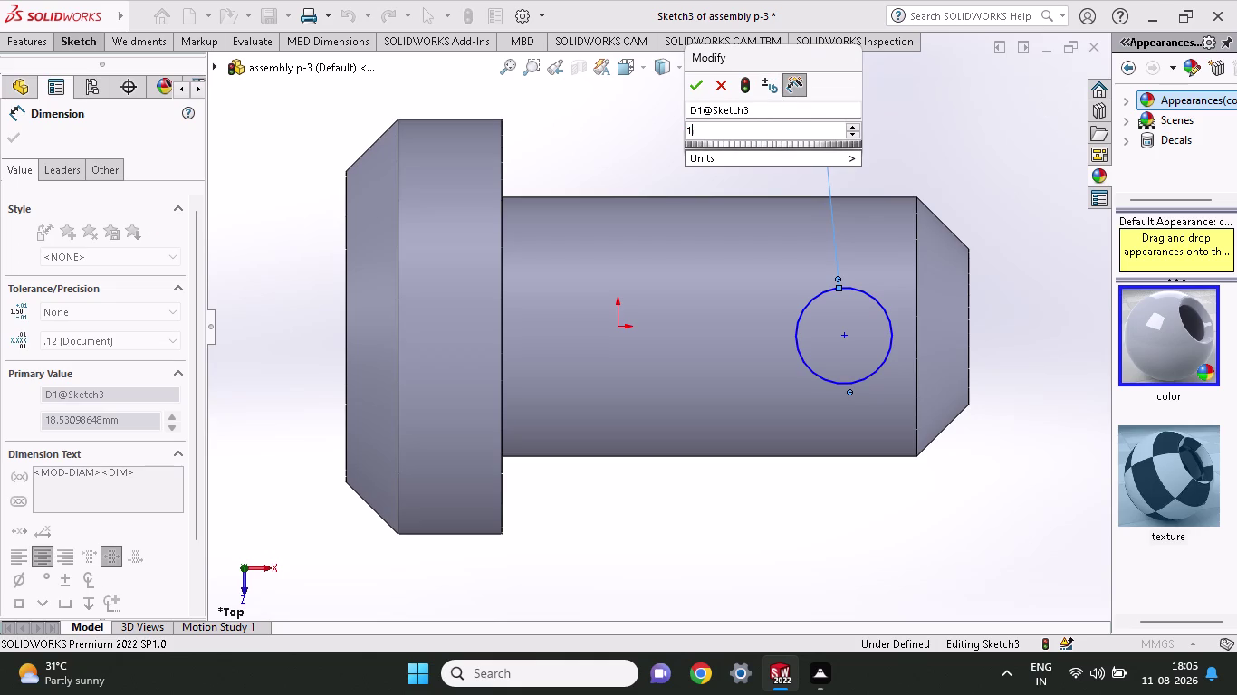
key(3)
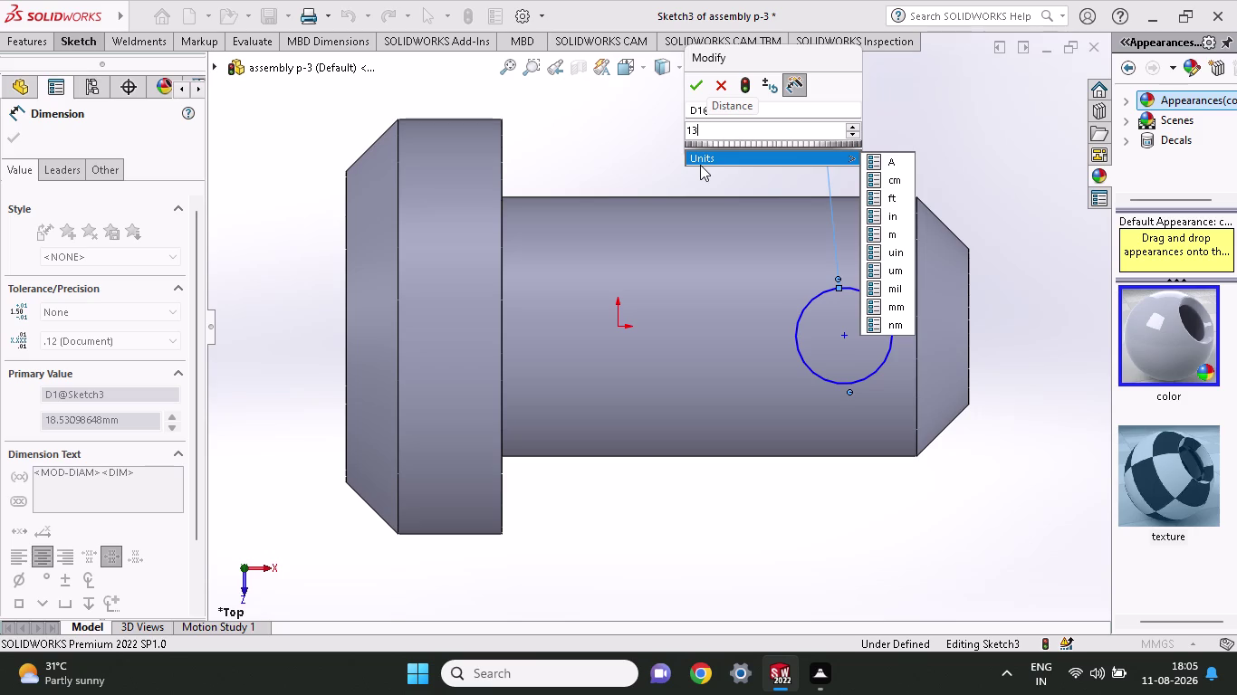
key(BackSpace)
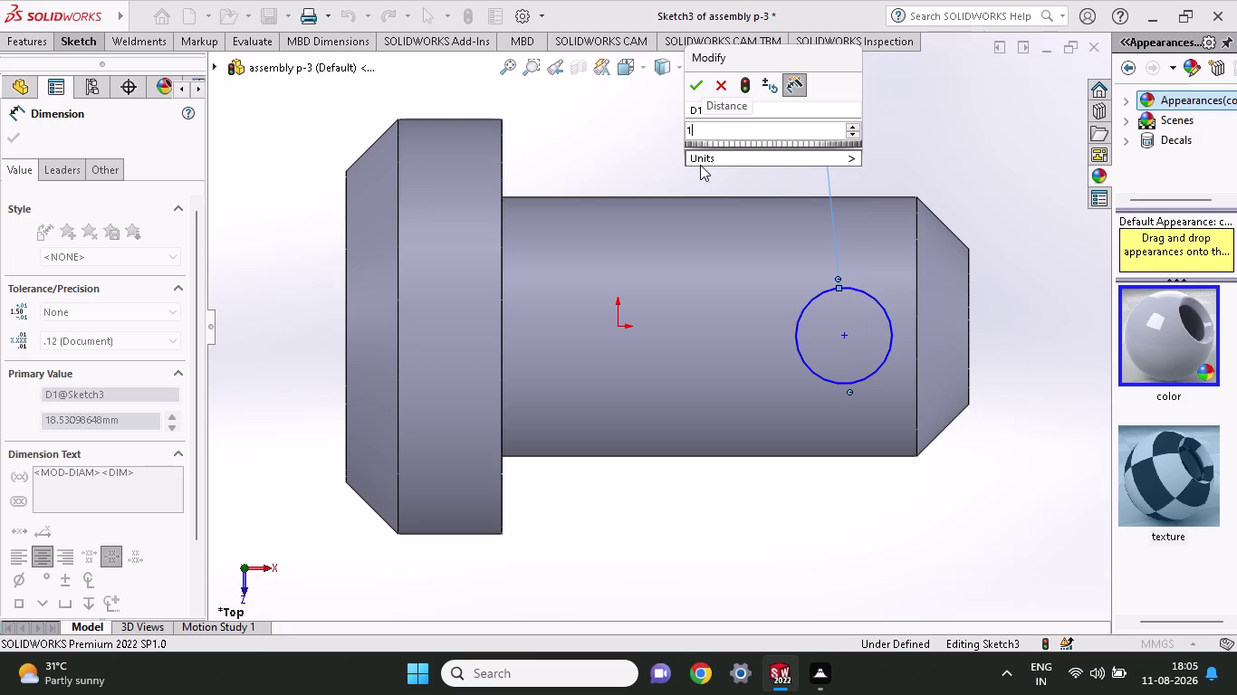
key(2)
click(693, 82)
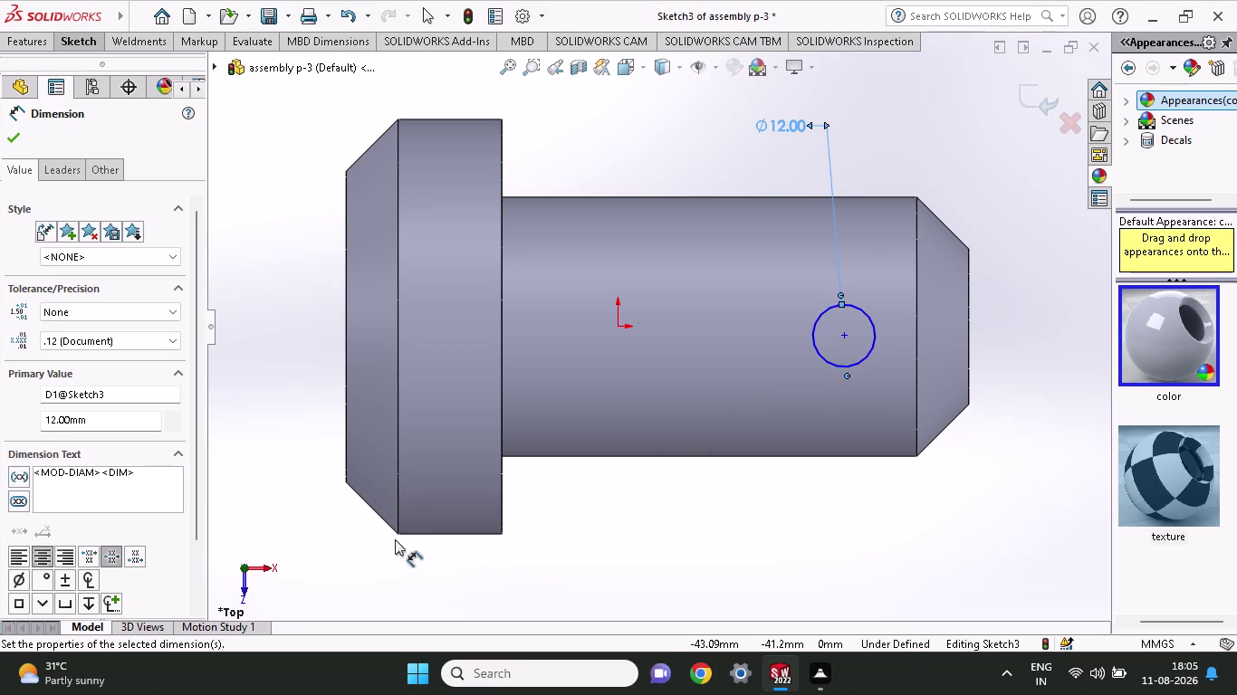
click(502, 536)
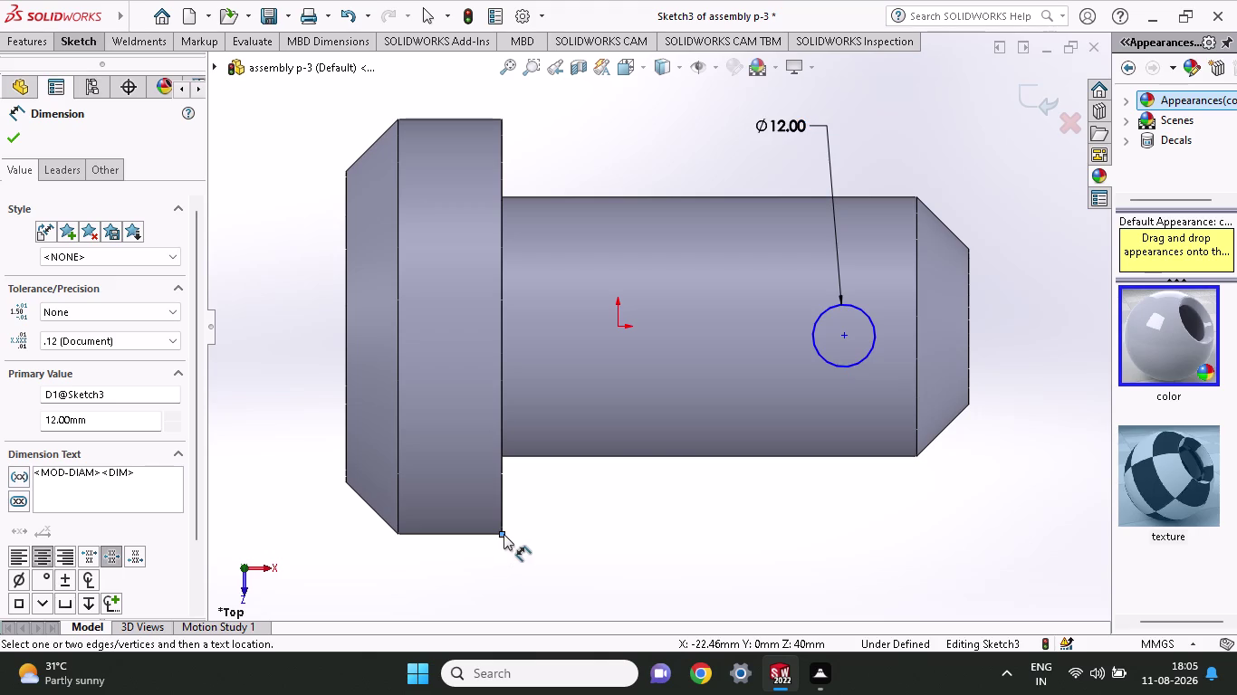
Set the circle centre 72 mm from the collar edge.
click(841, 336)
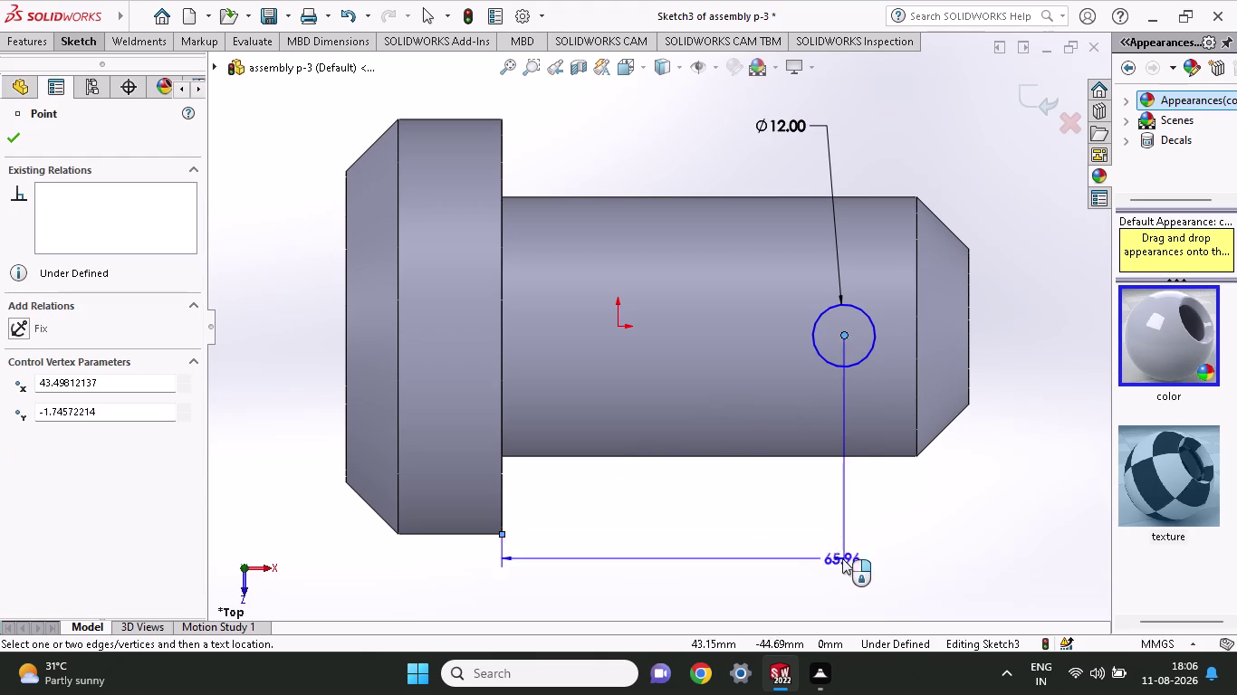
click(796, 584)
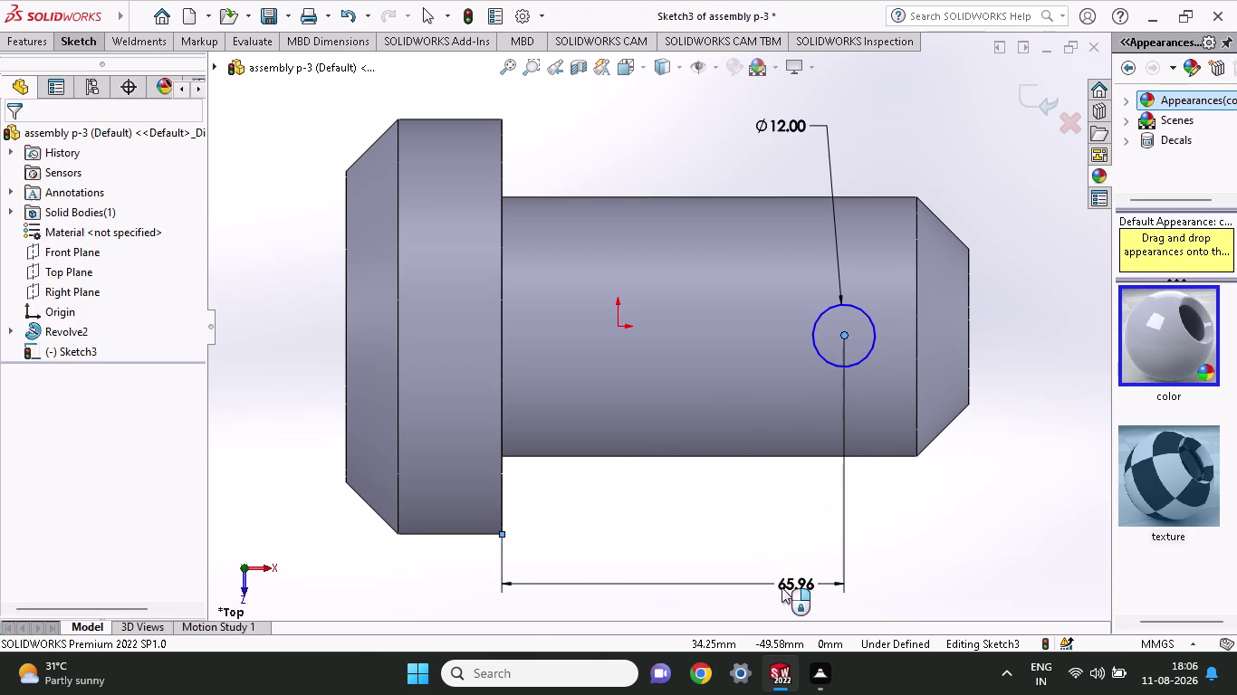
key(7)
key(2)
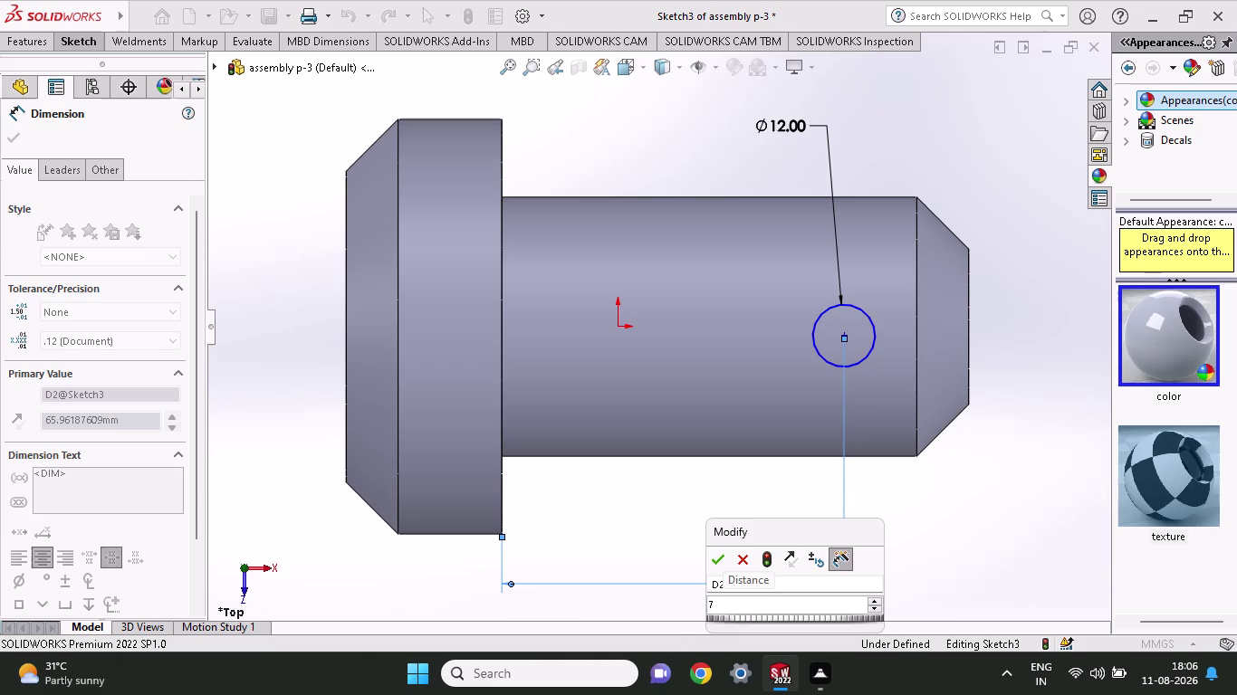
key(Return)
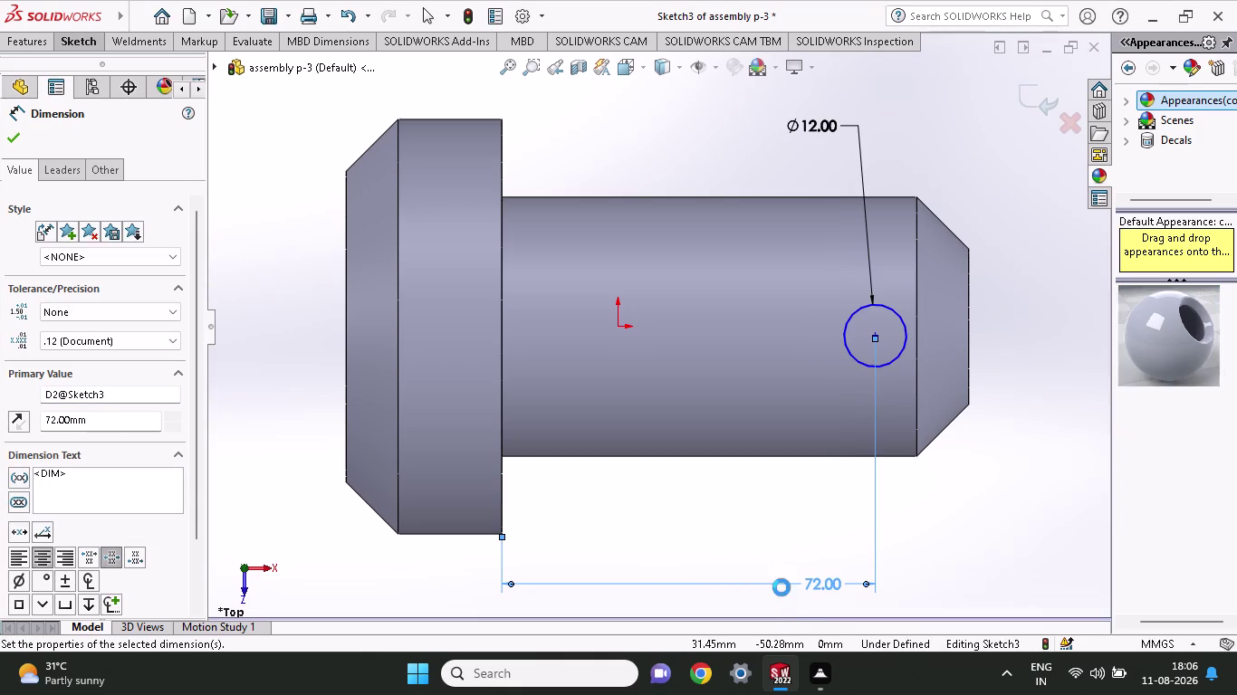
scroll(up, 3)
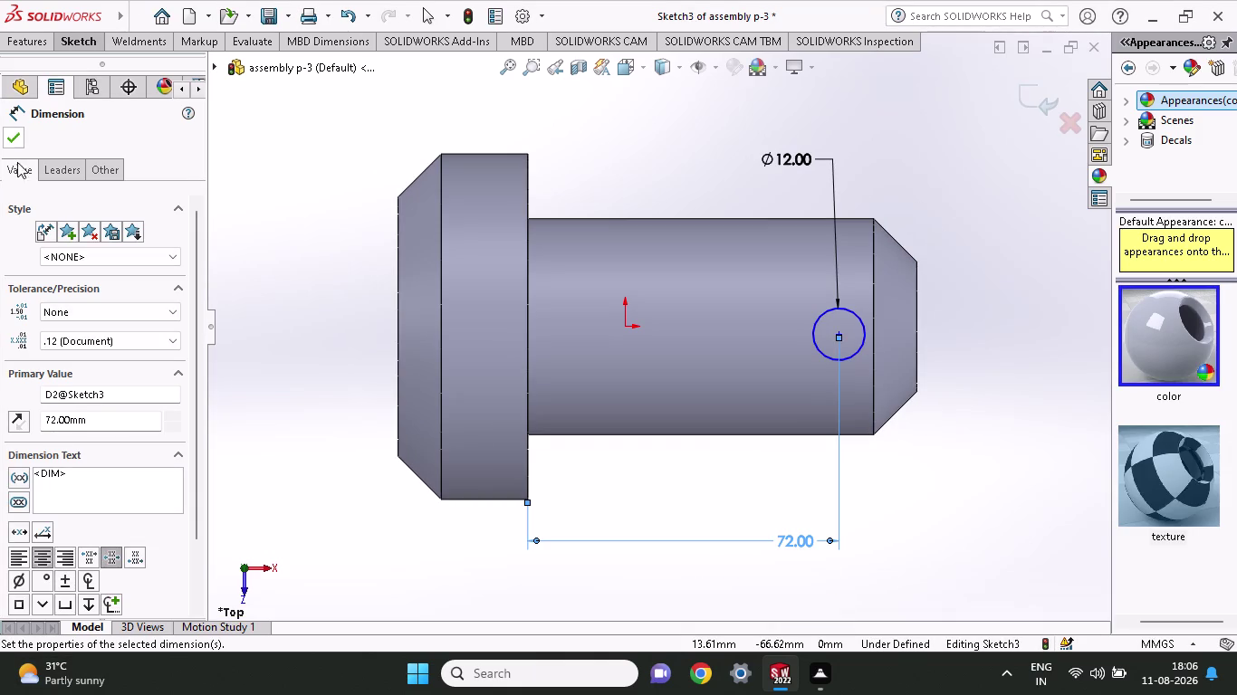
click(21, 144)
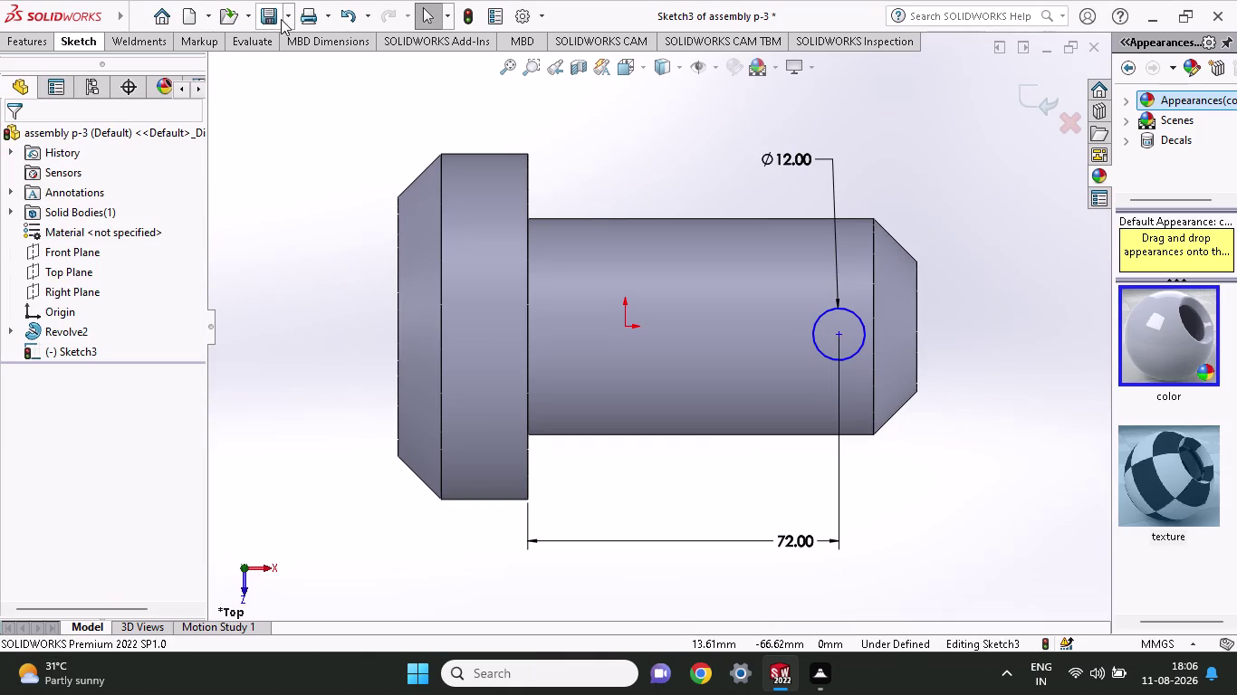
Start a Mid Plane extruded cut of 68 mm from Sketch3.
click(286, 15)
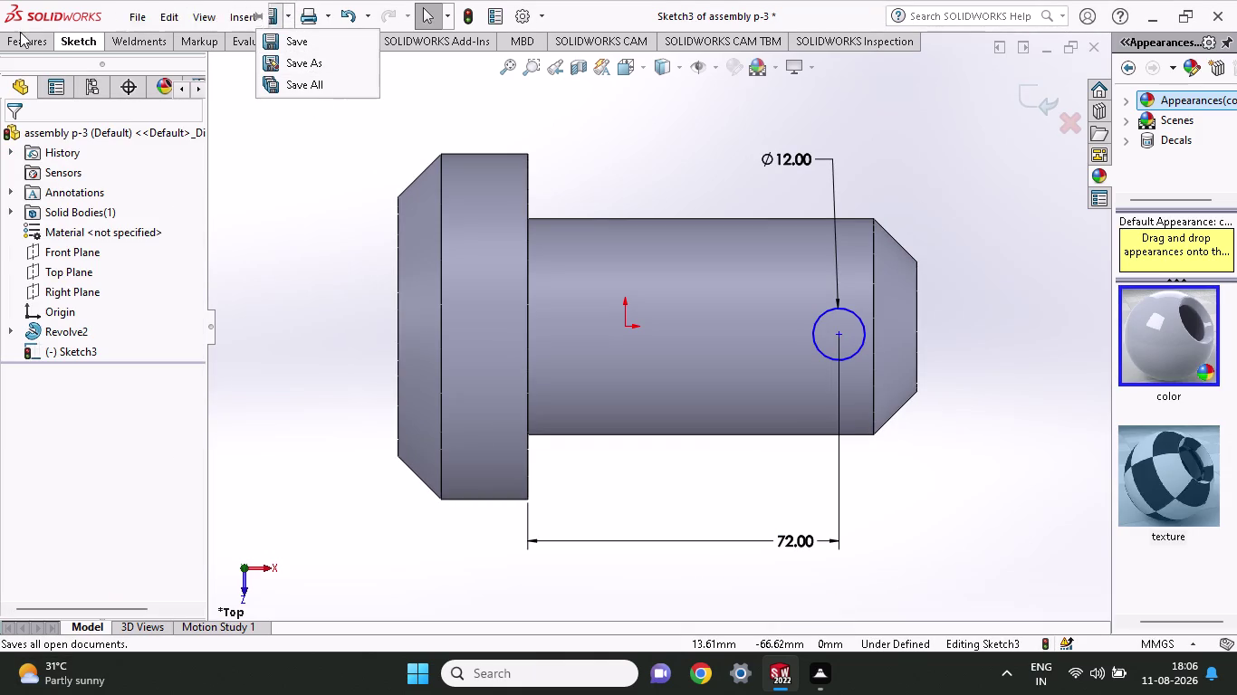
click(16, 35)
click(273, 73)
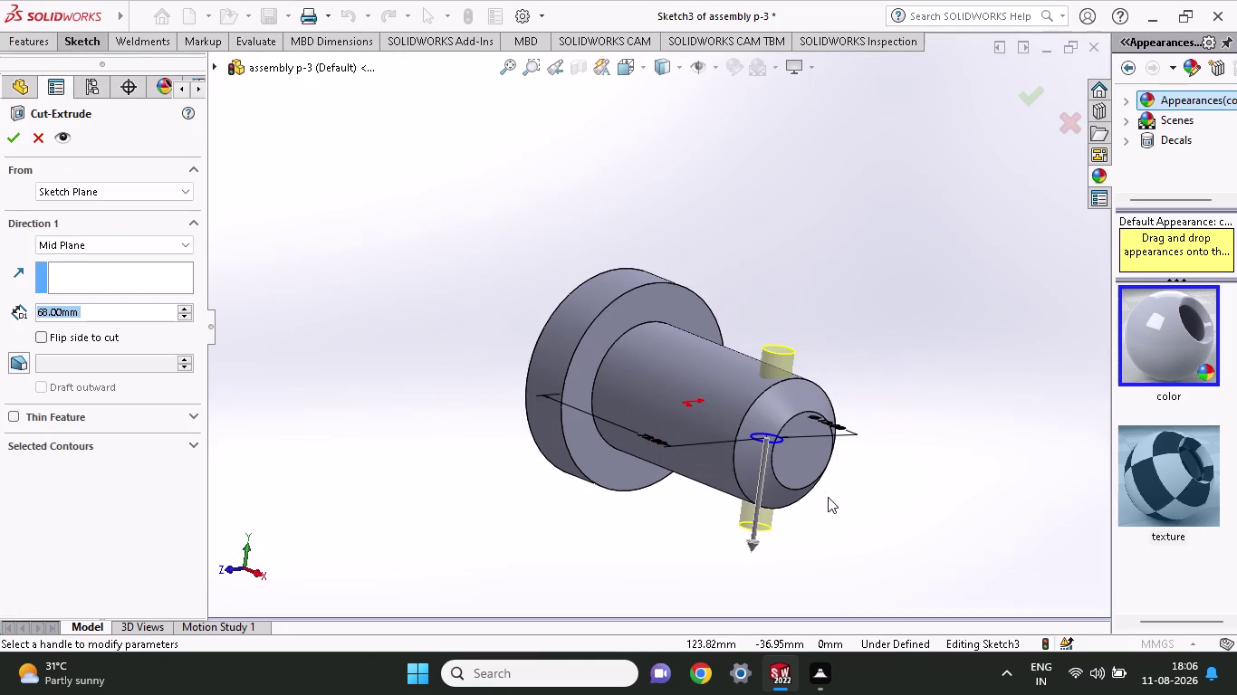
Accept Cut-Extrude2 for the 12 mm cross hole and save, replacing assembly p-3.
click(9, 140)
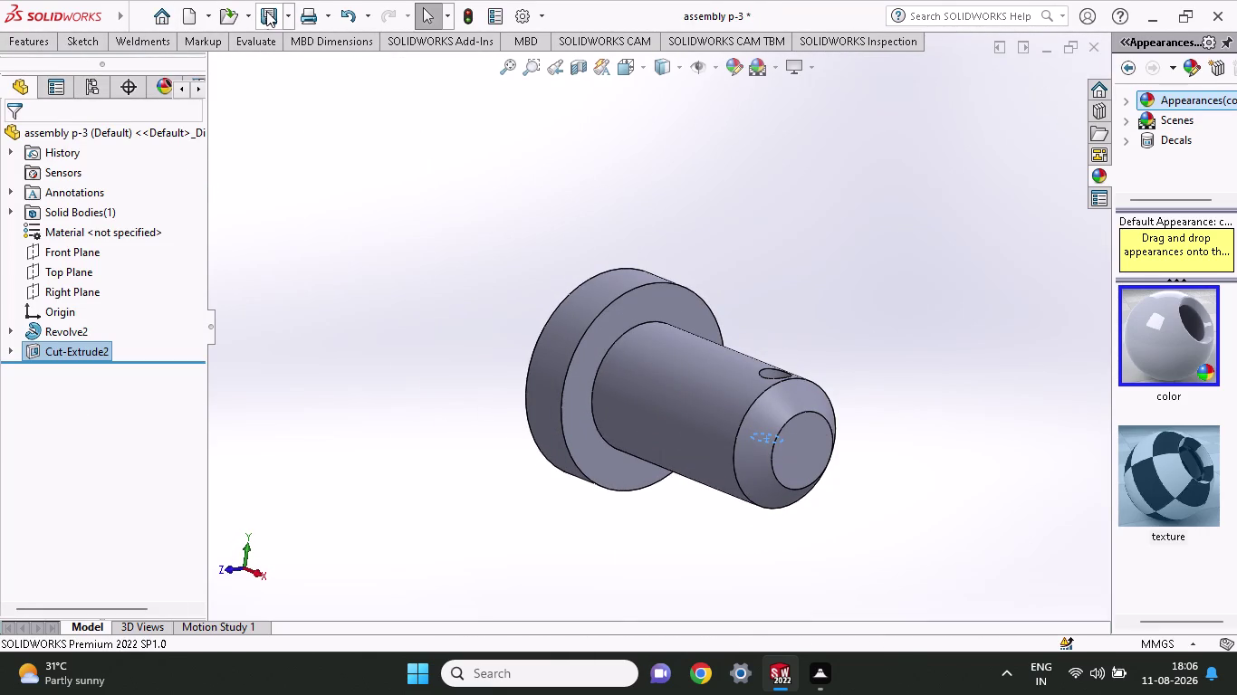
click(289, 10)
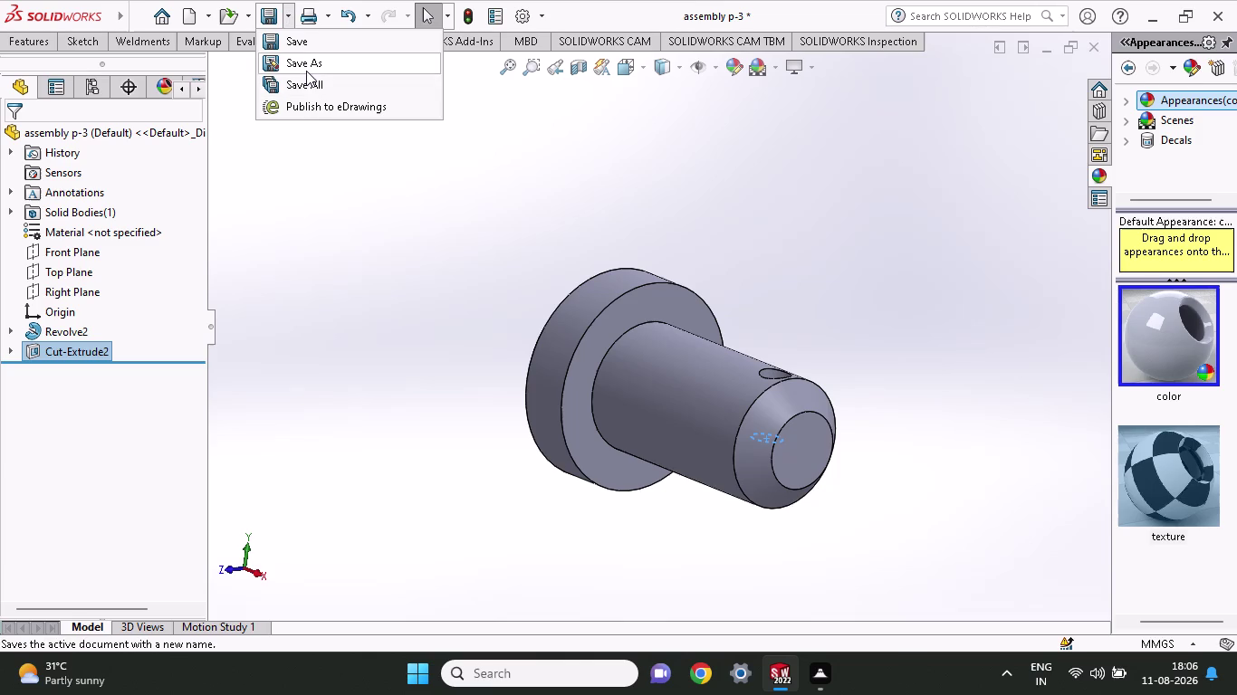
click(306, 70)
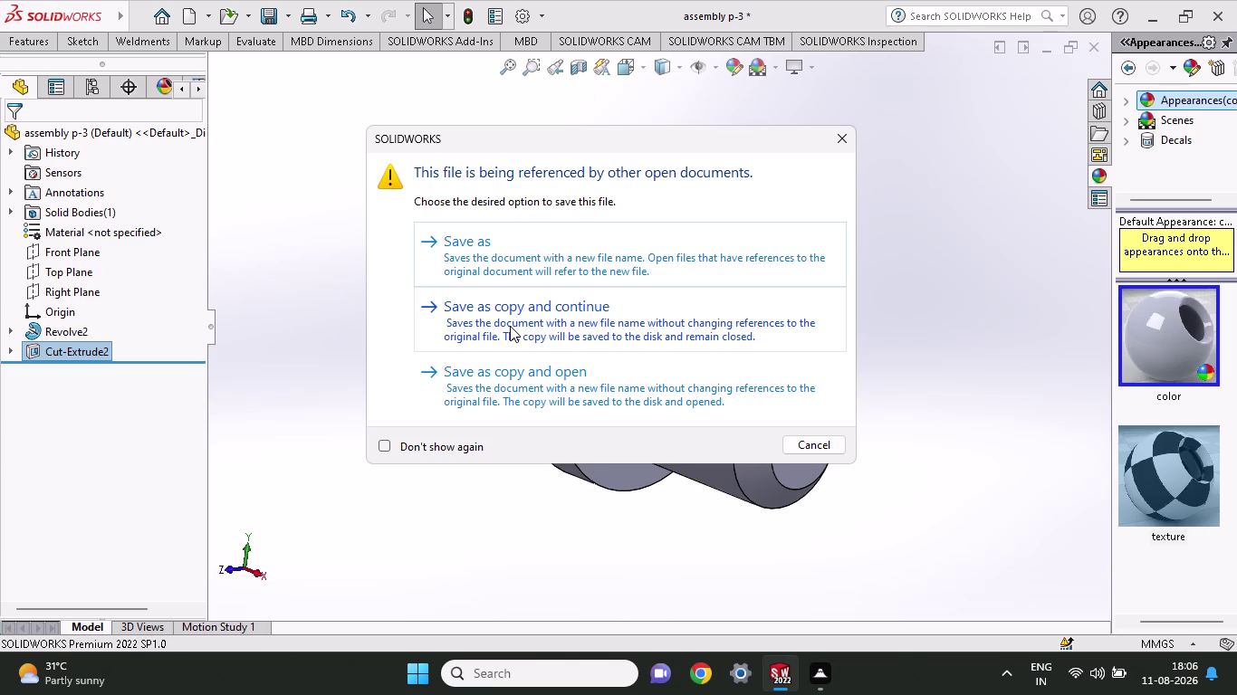
click(510, 326)
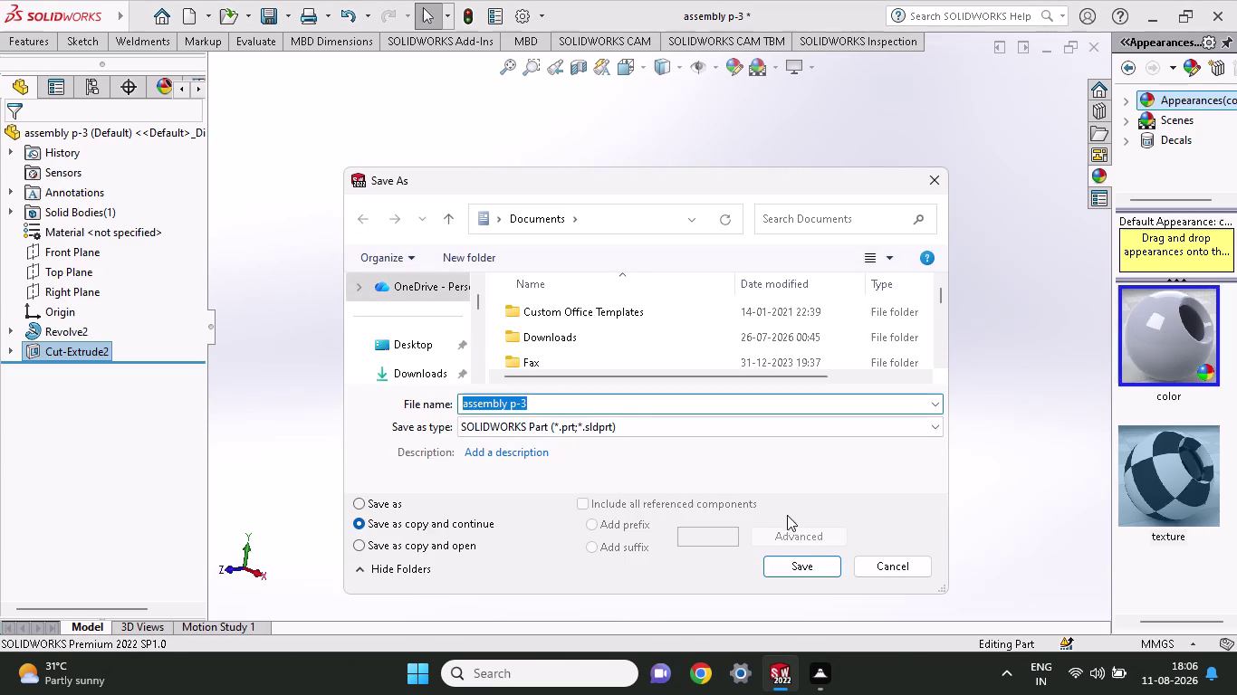
click(818, 561)
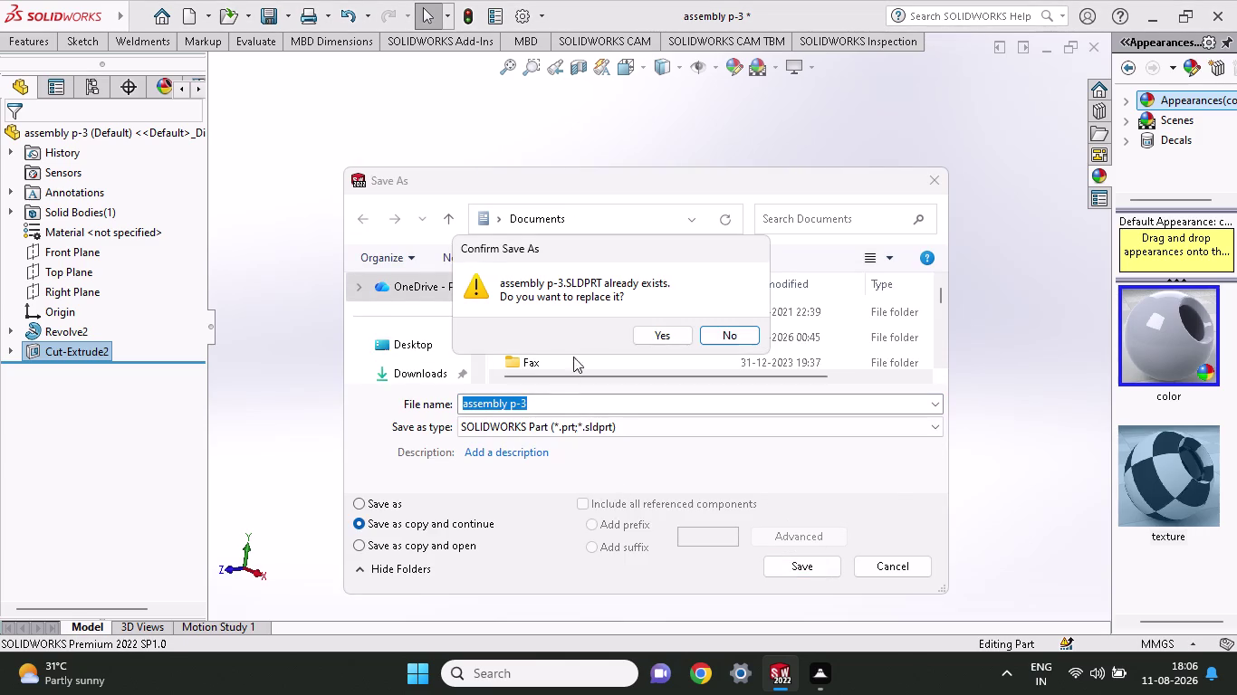
click(650, 334)
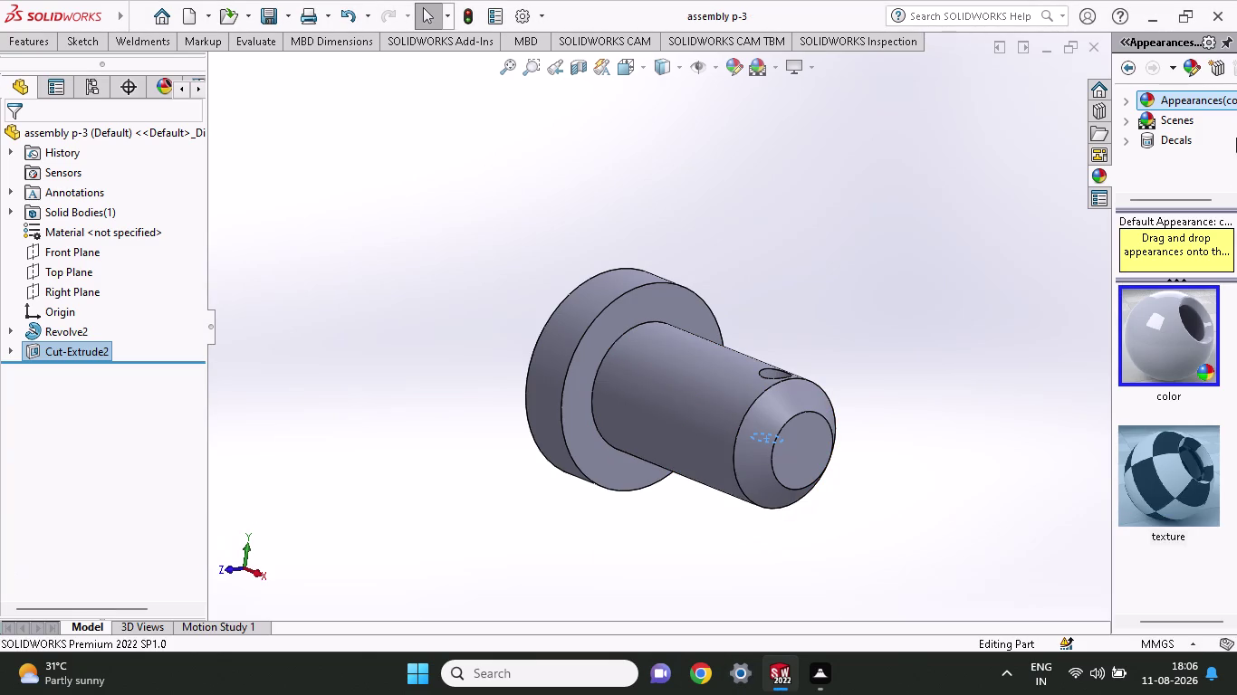
click(779, 682)
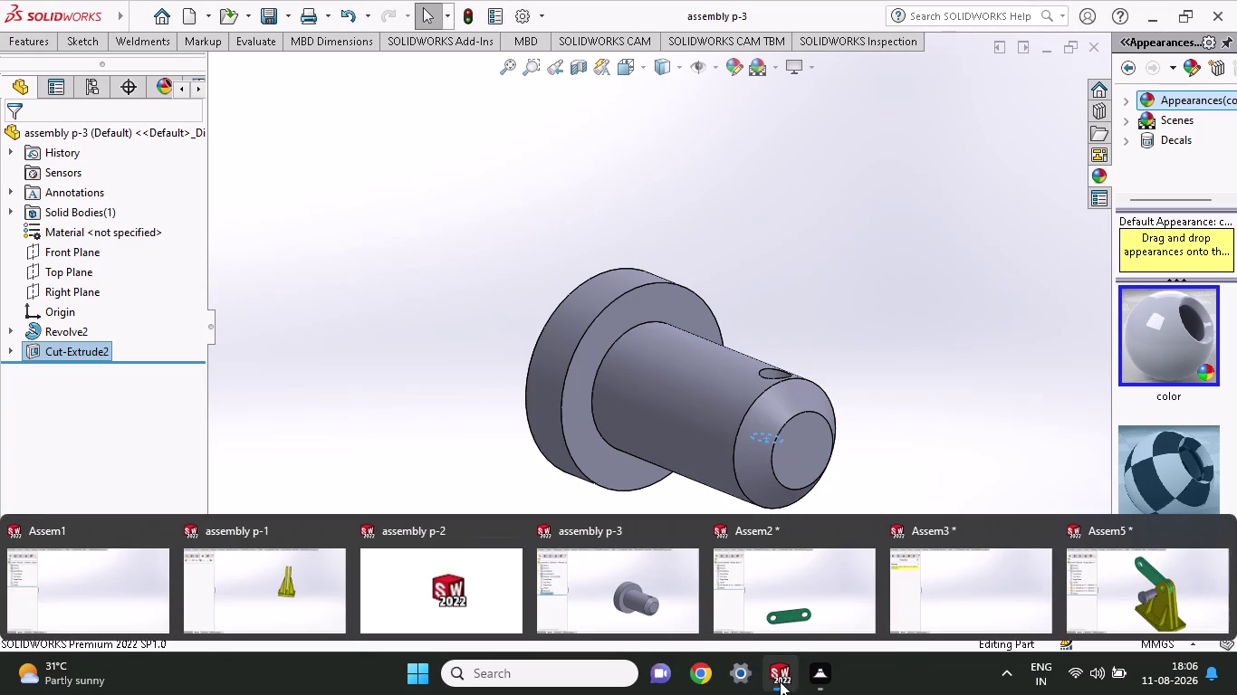
In Assem5, dismiss the mate errors and make the pin coaxial with the bracket hole.
click(1104, 578)
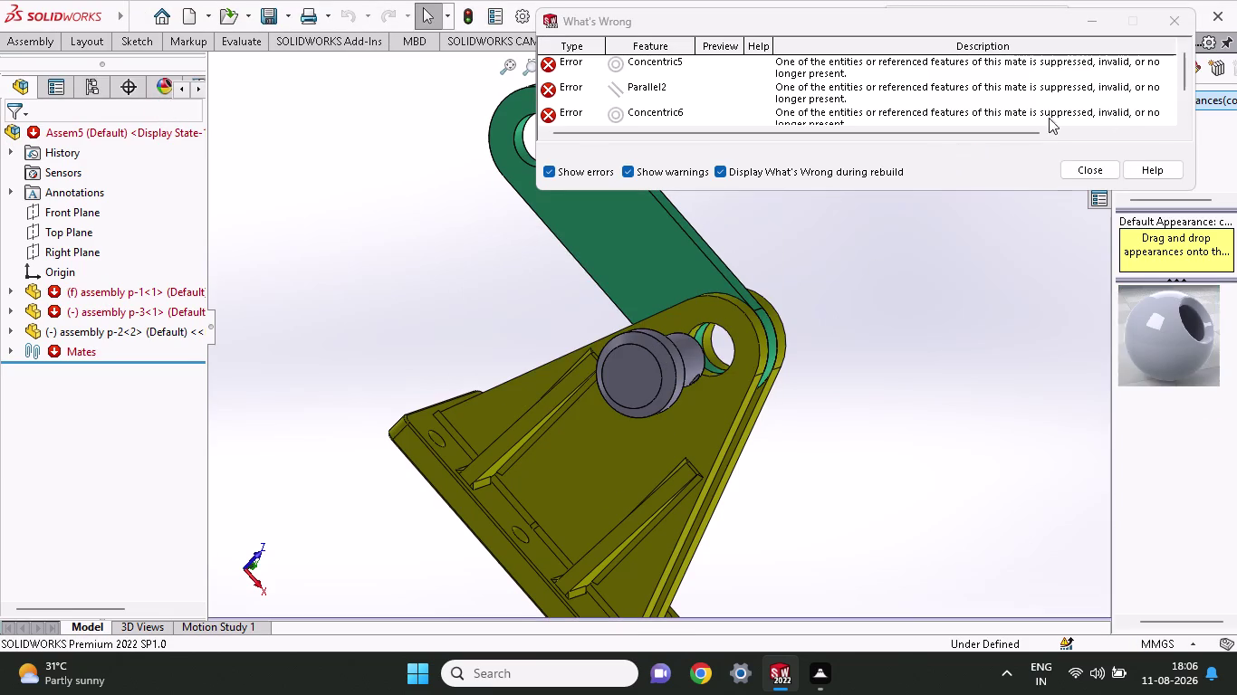
click(1178, 27)
middle_drag(1090, 305, 1072, 308)
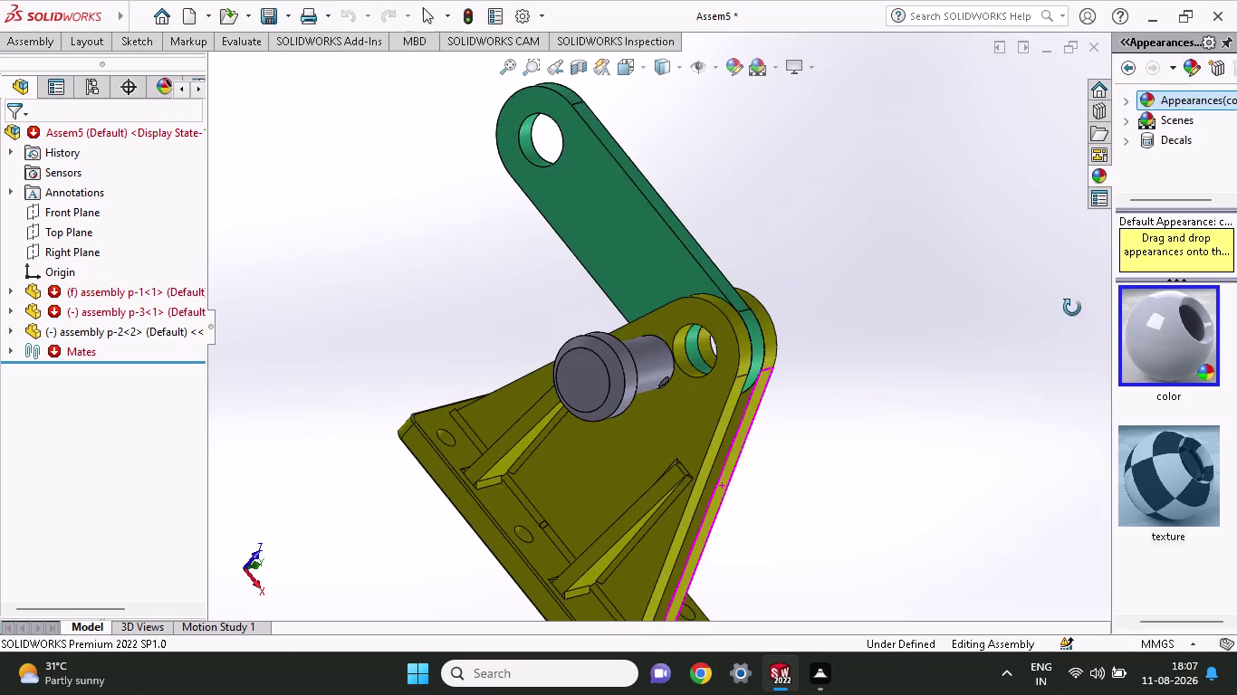
middle_drag(1072, 308, 1036, 283)
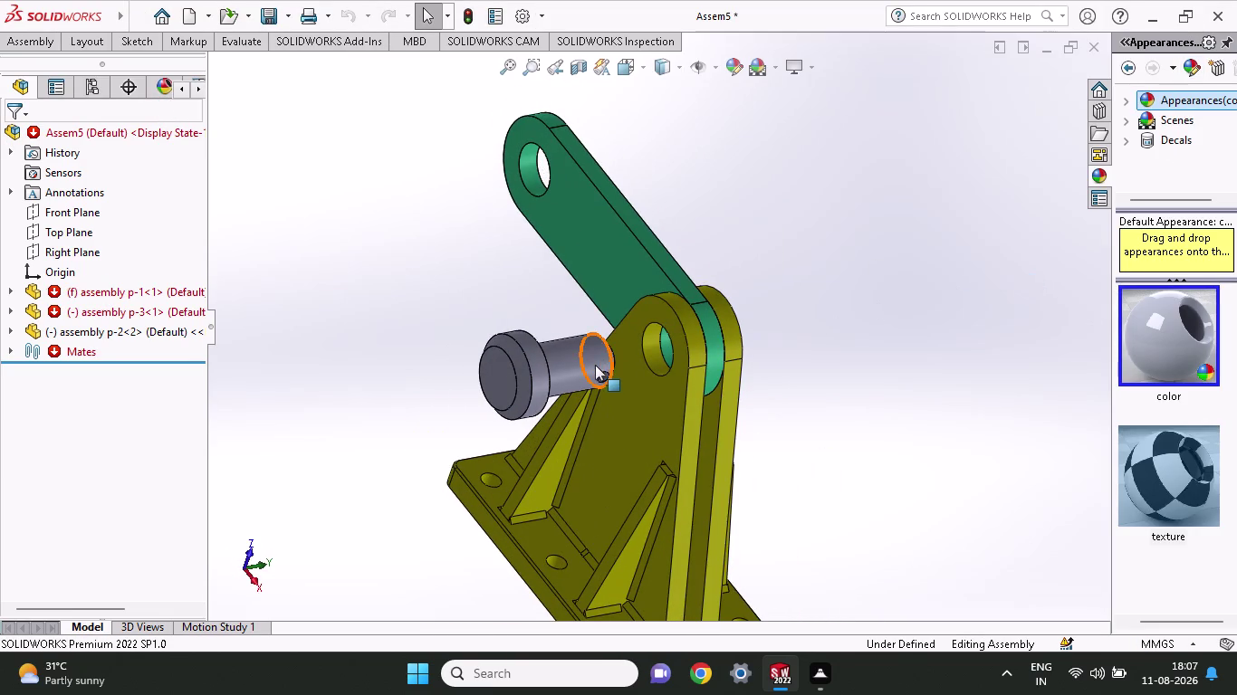
click(595, 365)
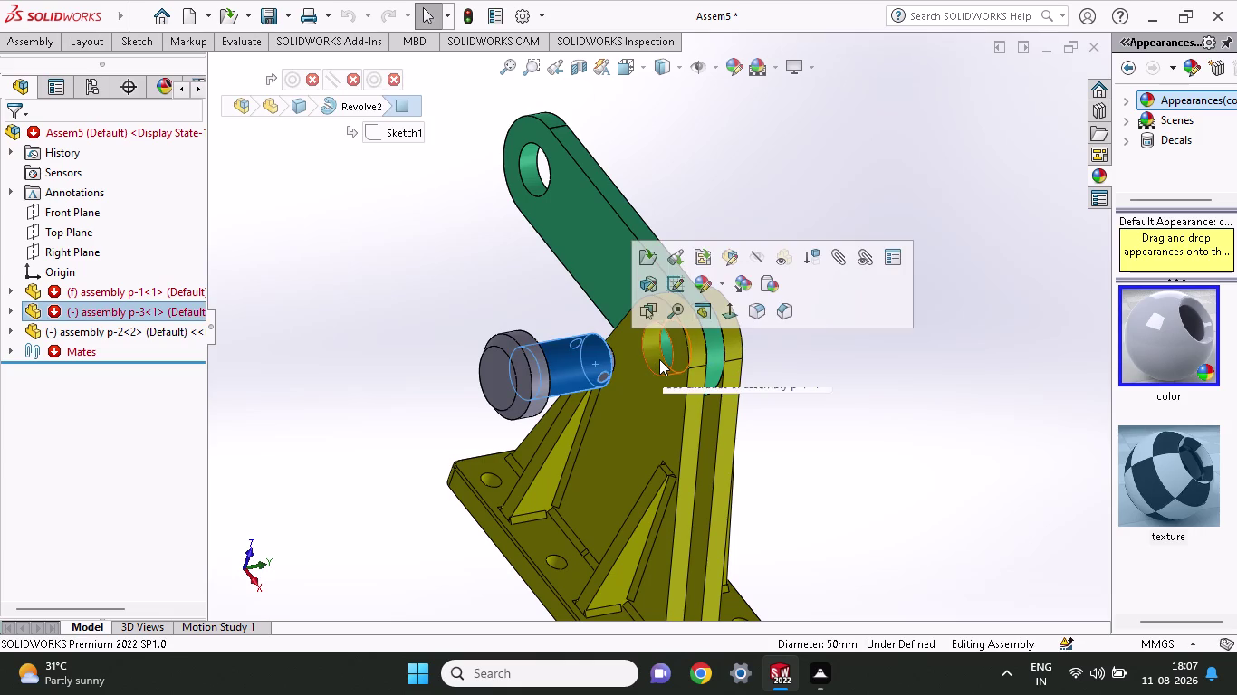
click(659, 360)
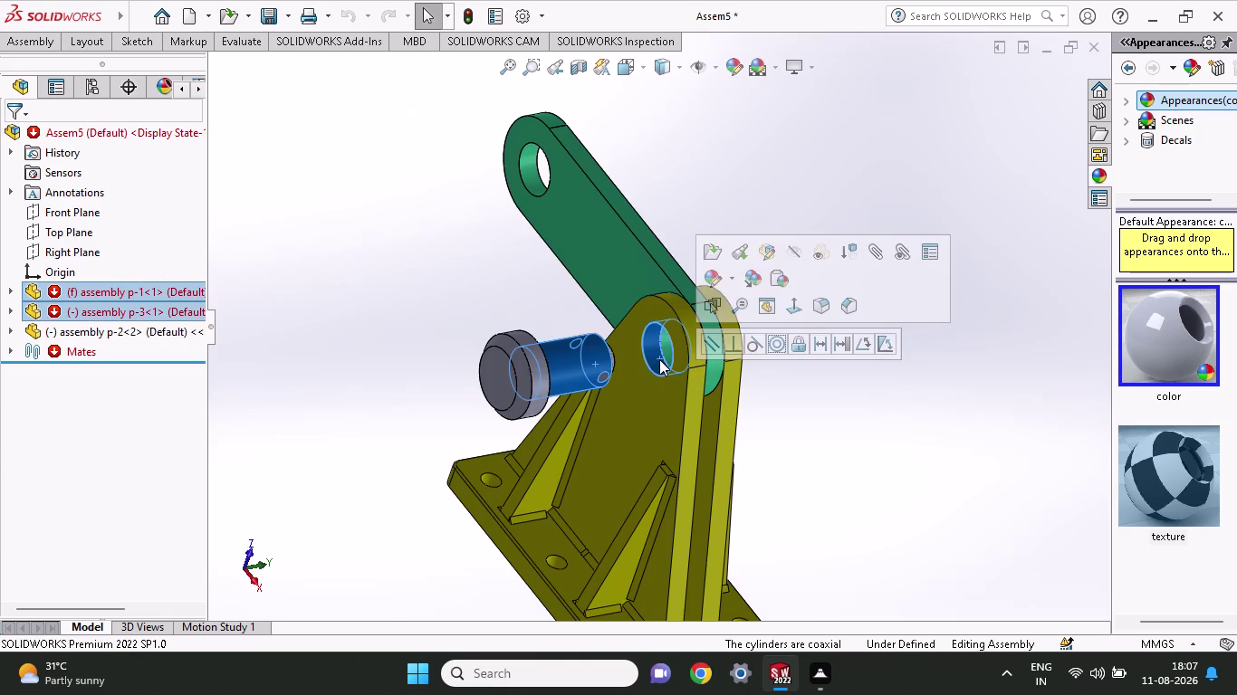
click(775, 348)
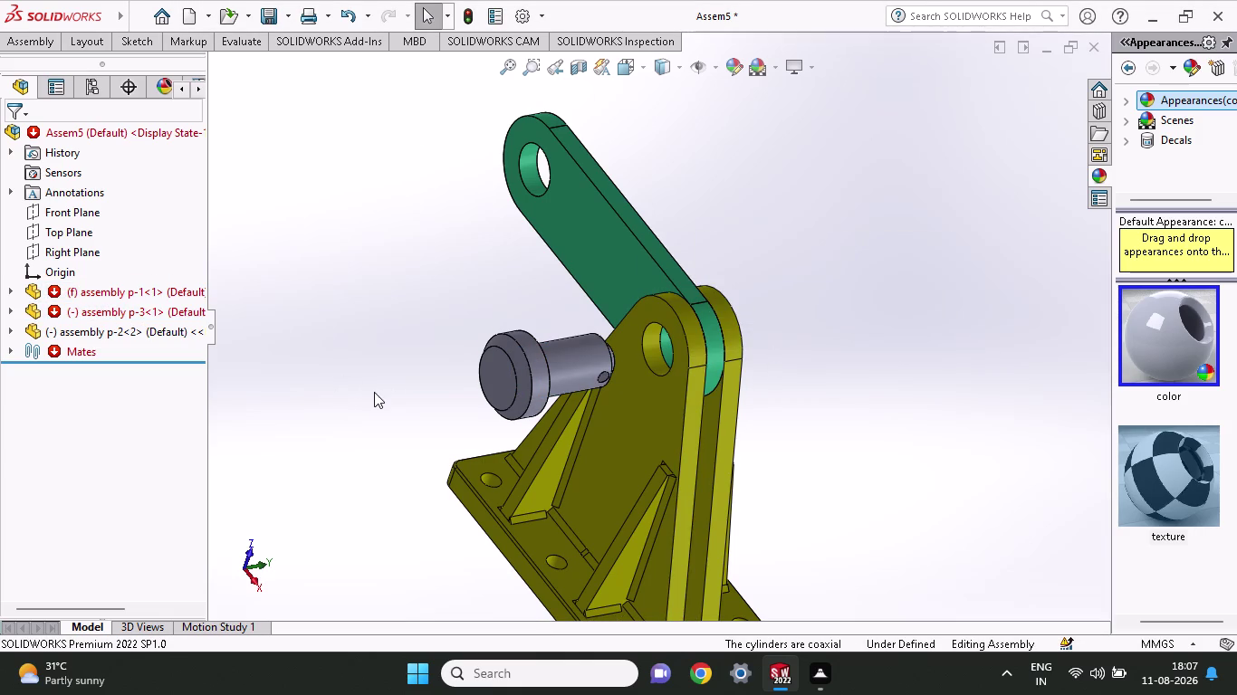
Undo the coaxial mate and the preceding changes.
key(Escape)
key(ctrl+z)
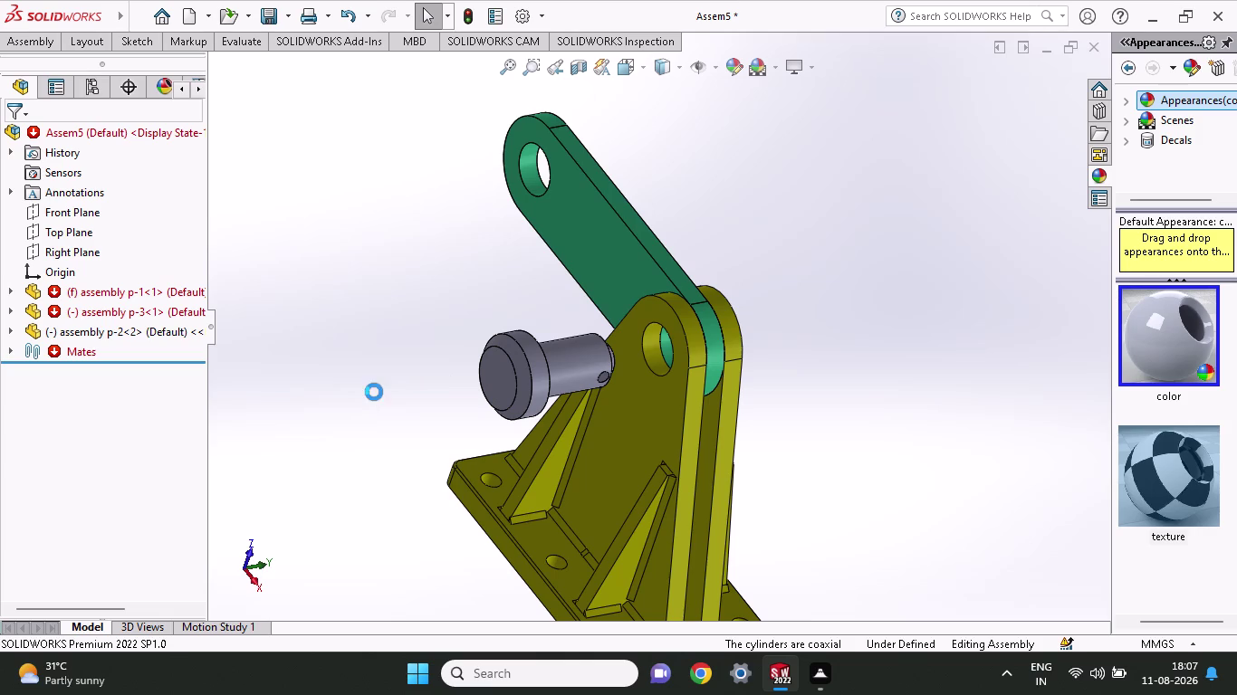
key(ctrl+z)
key(ctrl+z)
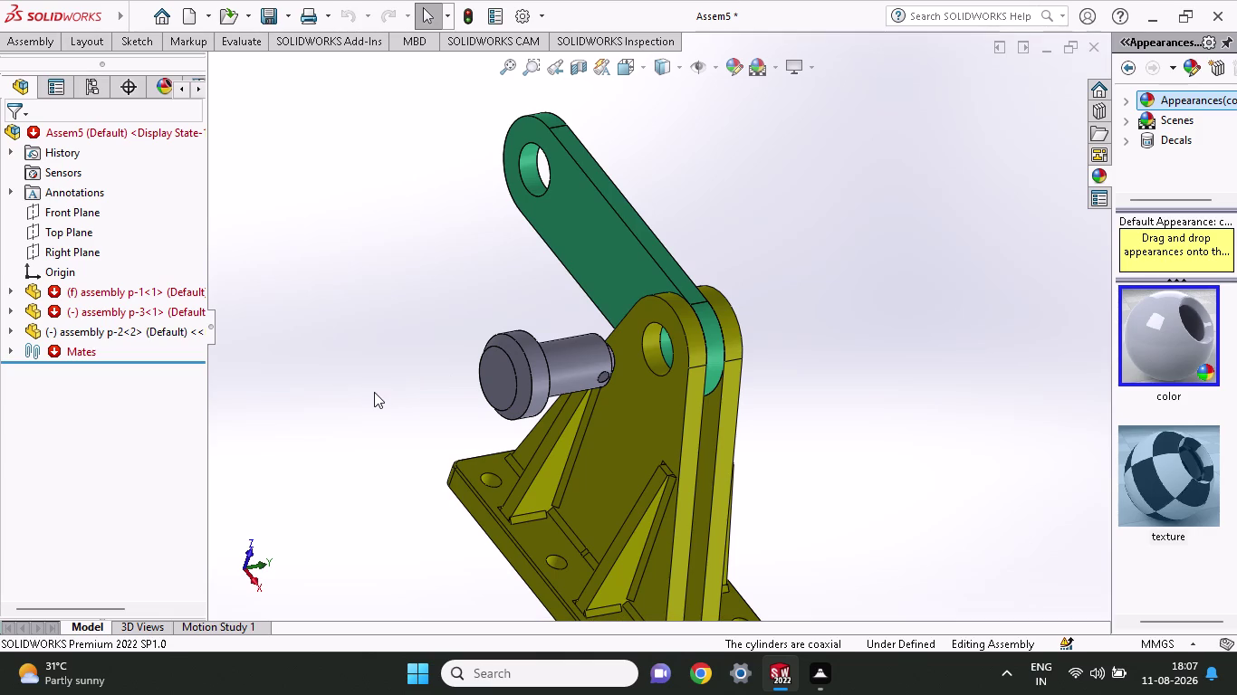
key(grave)
key(Escape)
key(ctrl+z)
key(ctrl+z)
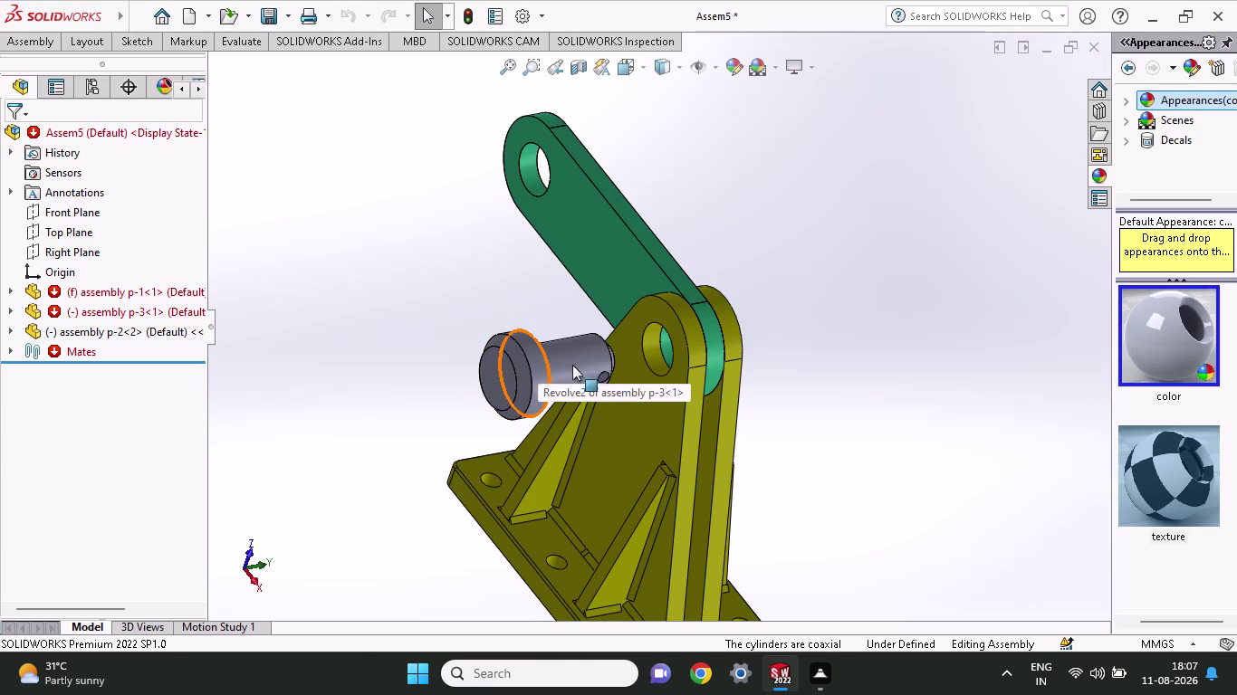
Reselect the pin's cylindrical surface and end face, then cancel the selection.
click(571, 370)
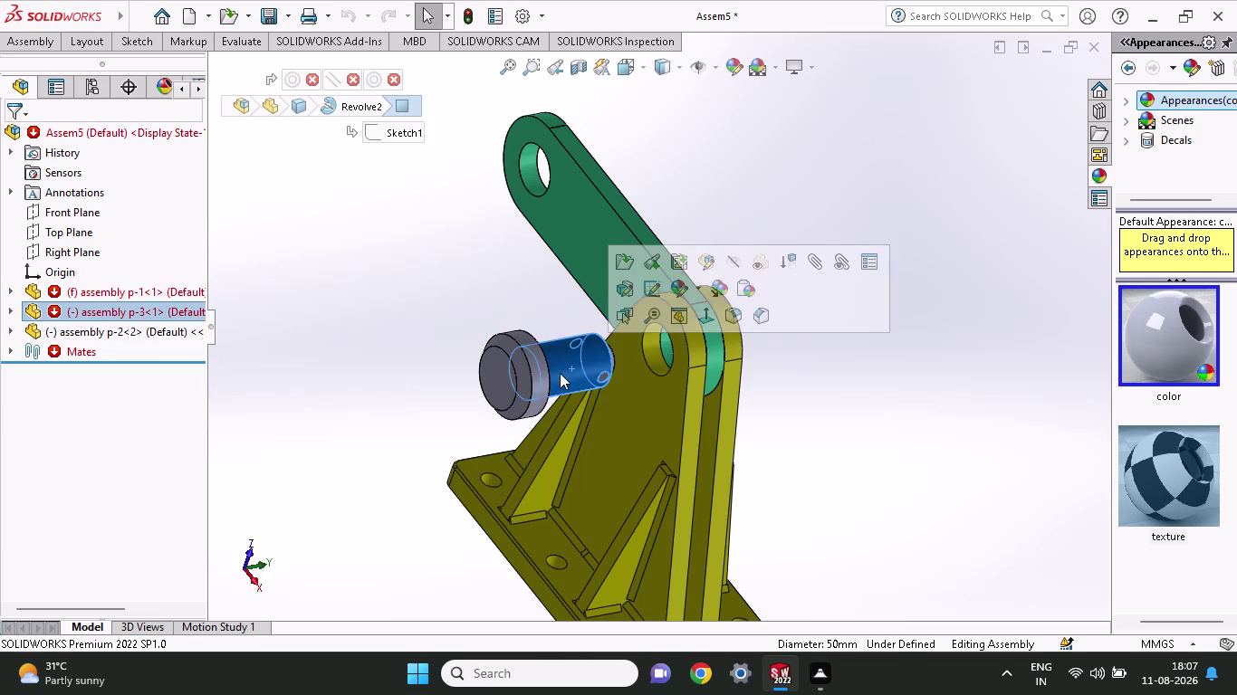
click(526, 377)
key(Escape)
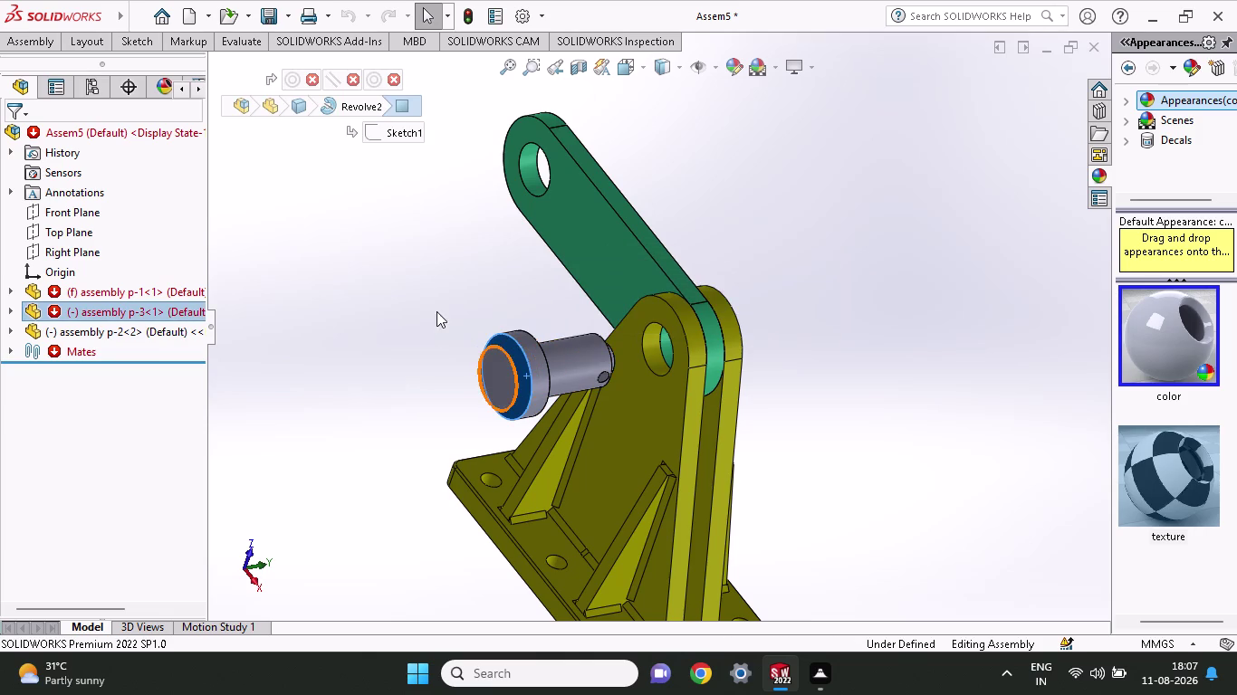
drag(437, 311, 618, 405)
key(Escape)
key(ctrl+z)
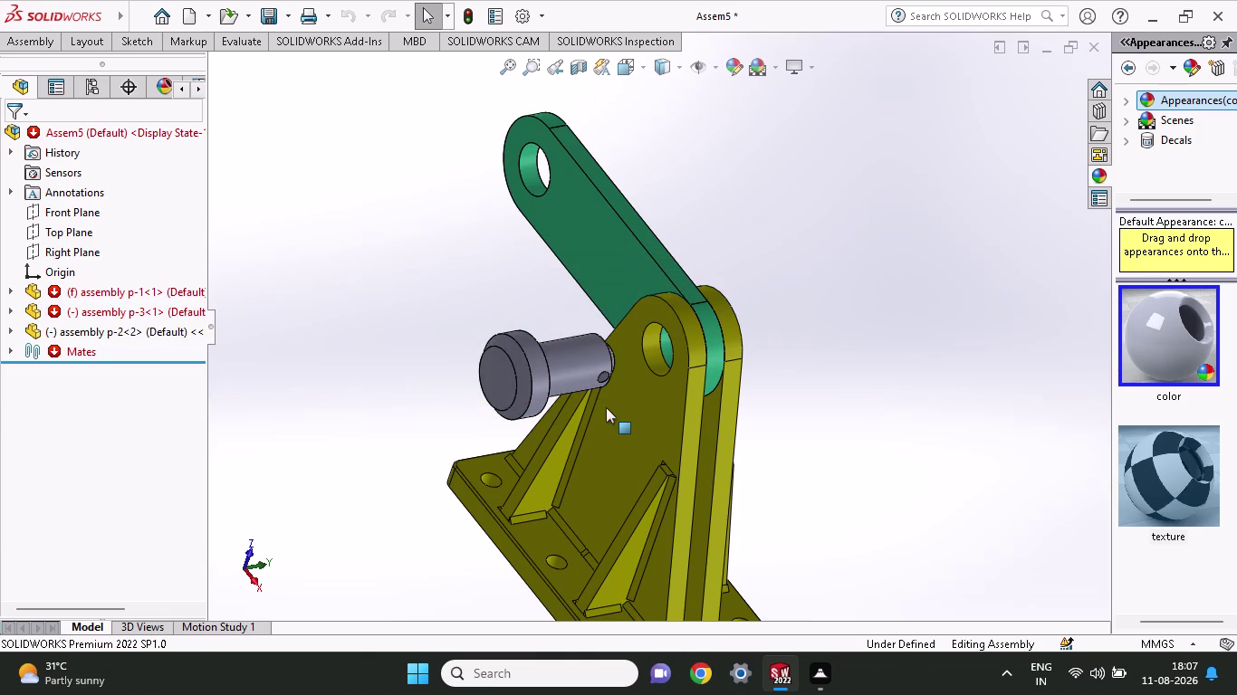
Undo further changes and zoom out to show the whole assembly.
key(ctrl+z)
key(z)
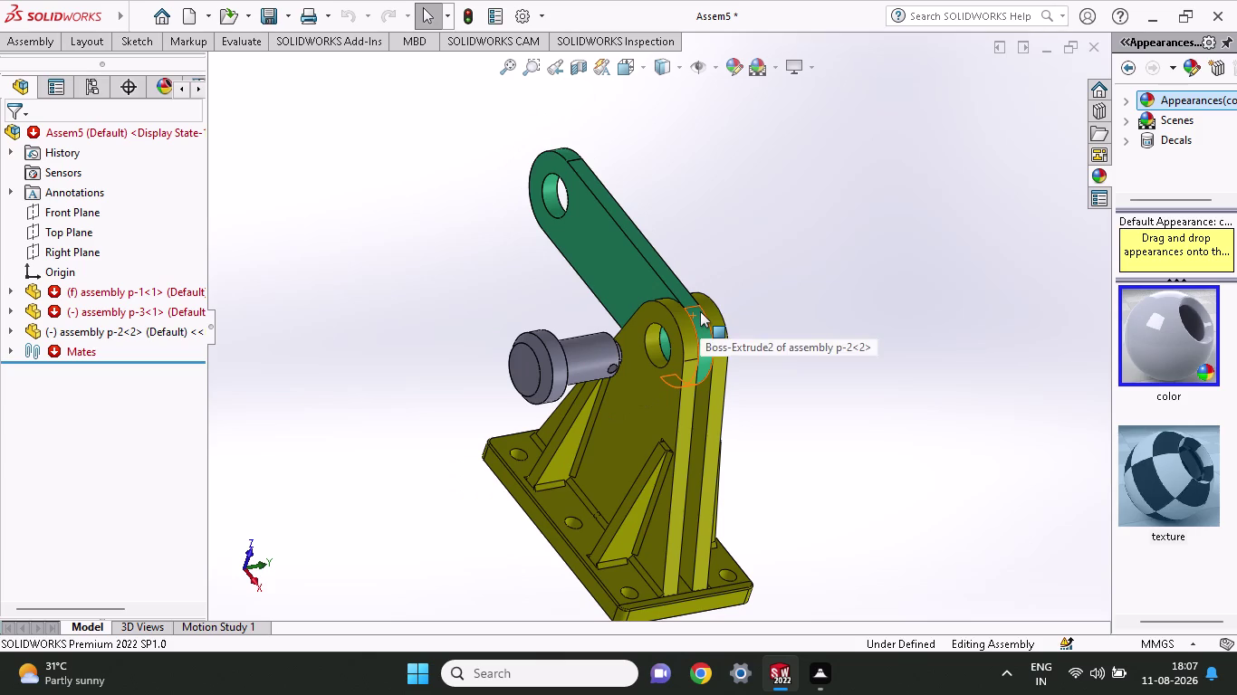
key(ctrl+z)
key(ctrl+z)
key(ctrl+z)
key(ctrl+z)
key(ctrl+z)
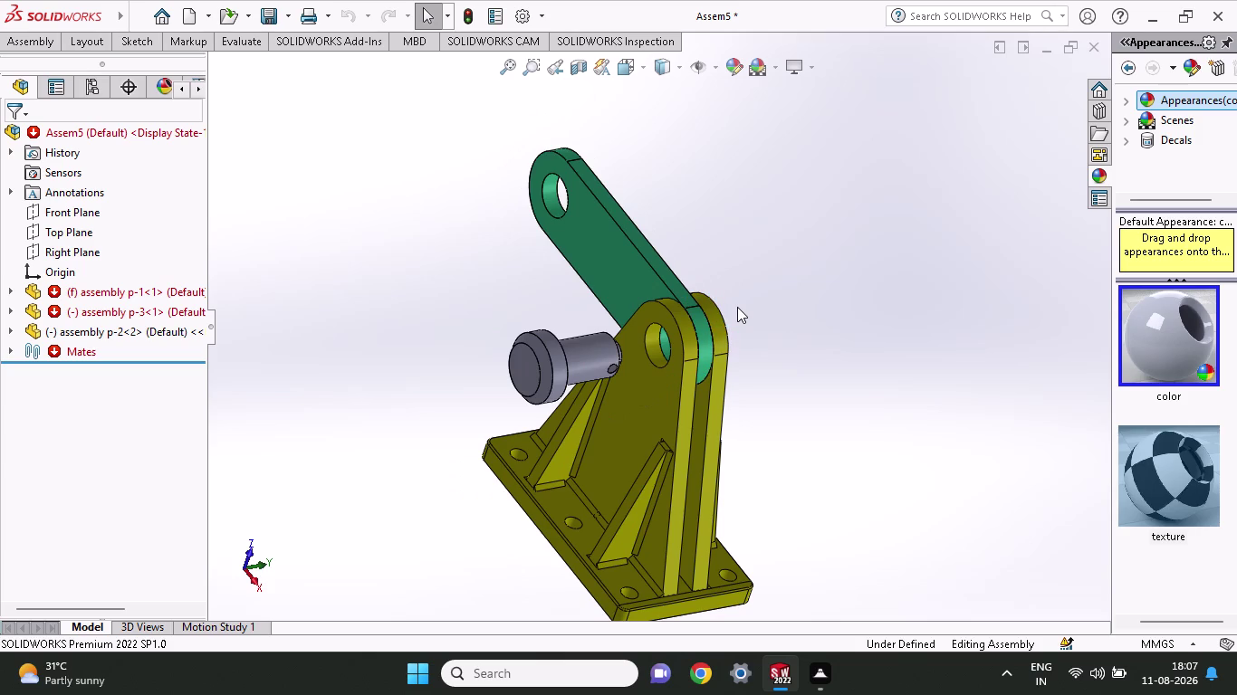
key(Escape)
key(Escape)
Delete the assembly p-3 pin component from the FeatureManager tree.
right_click(416, 262)
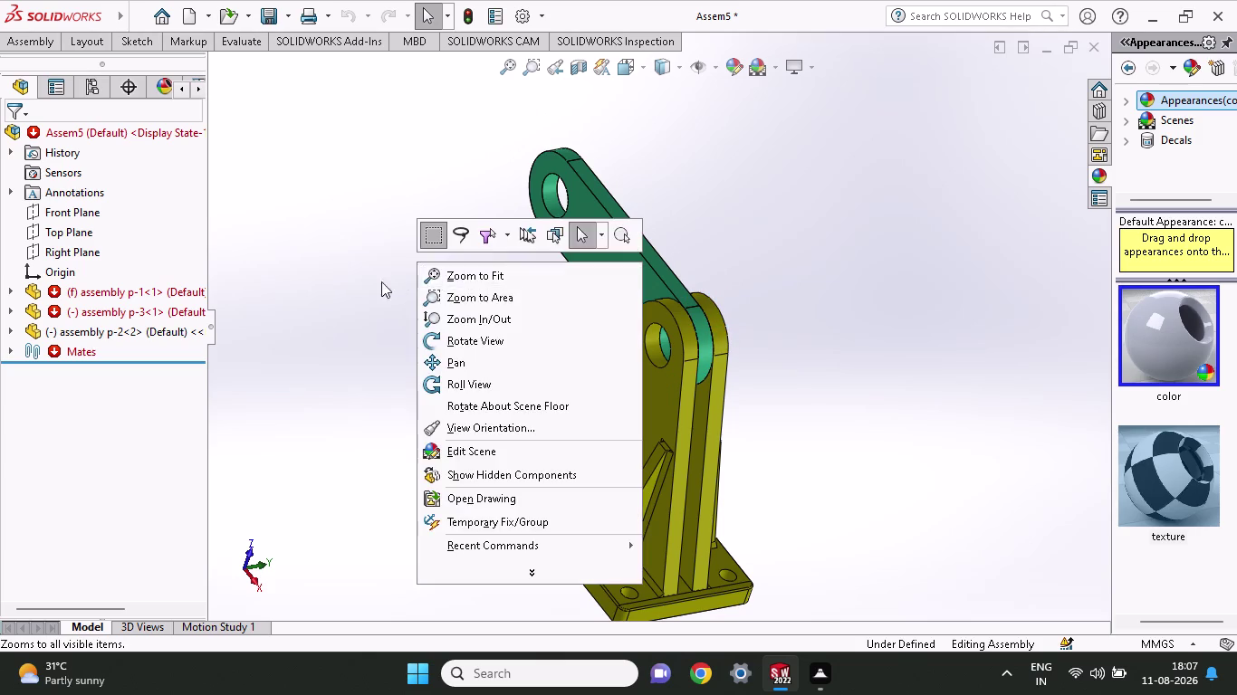
click(364, 290)
key(ctrl+z)
key(ctrl+z)
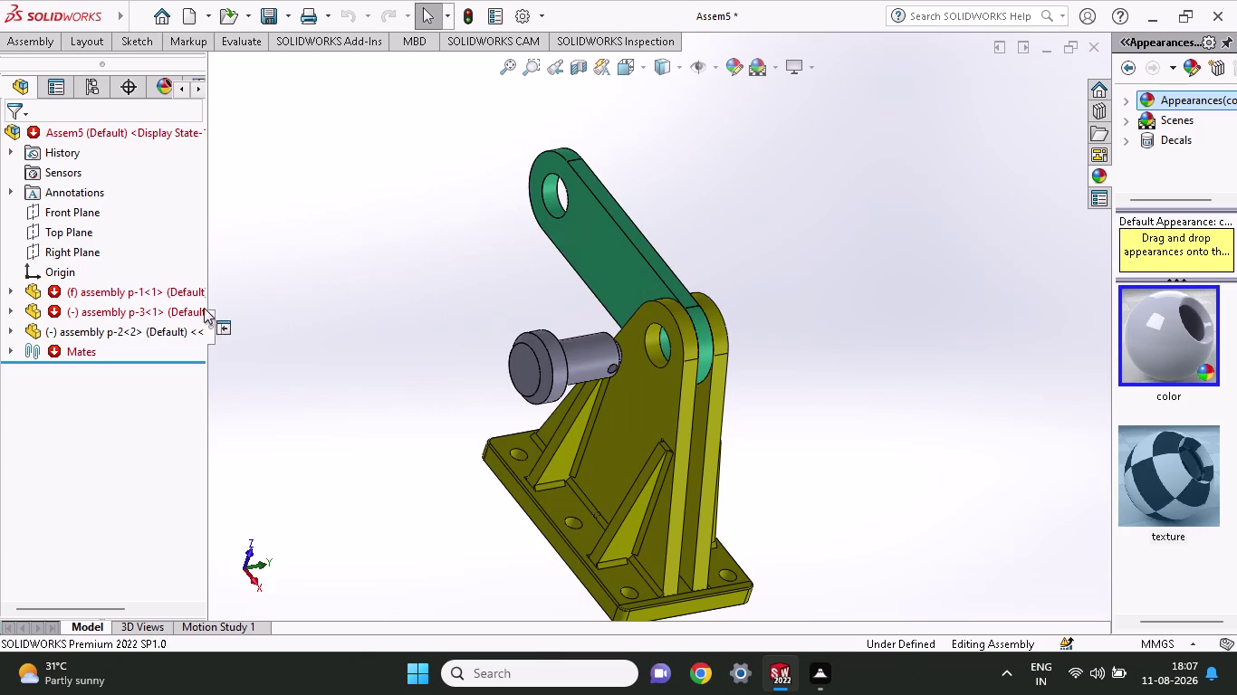
right_click(165, 318)
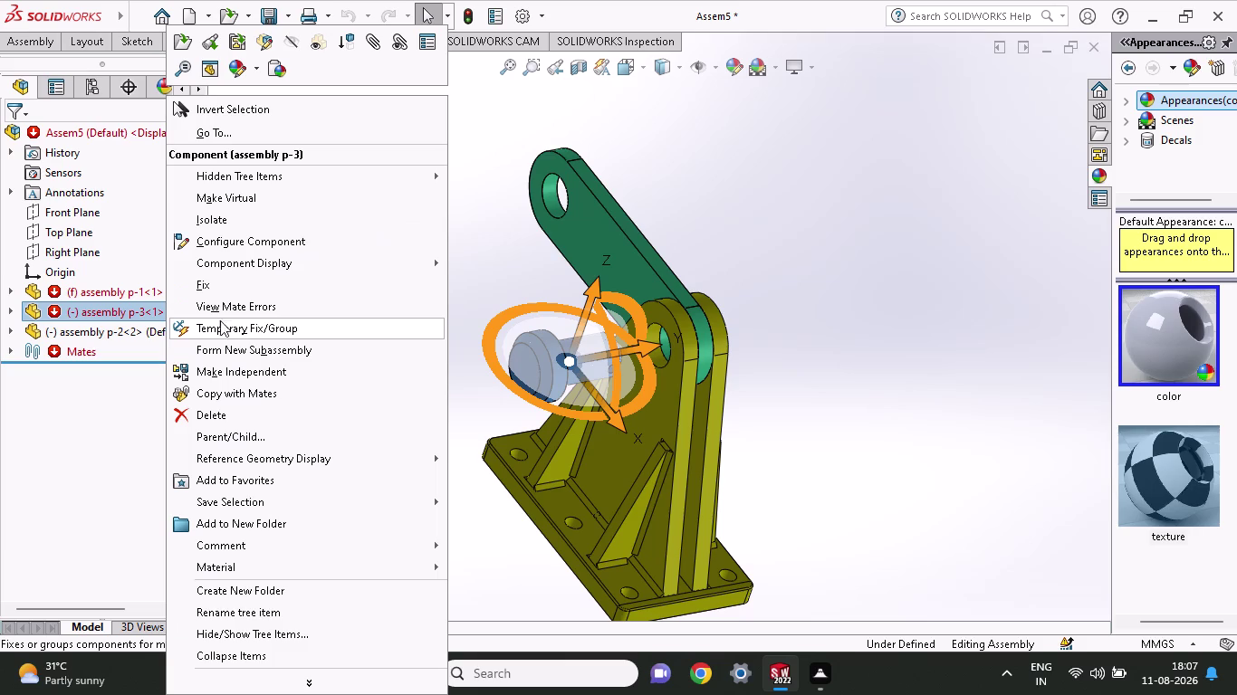
click(226, 419)
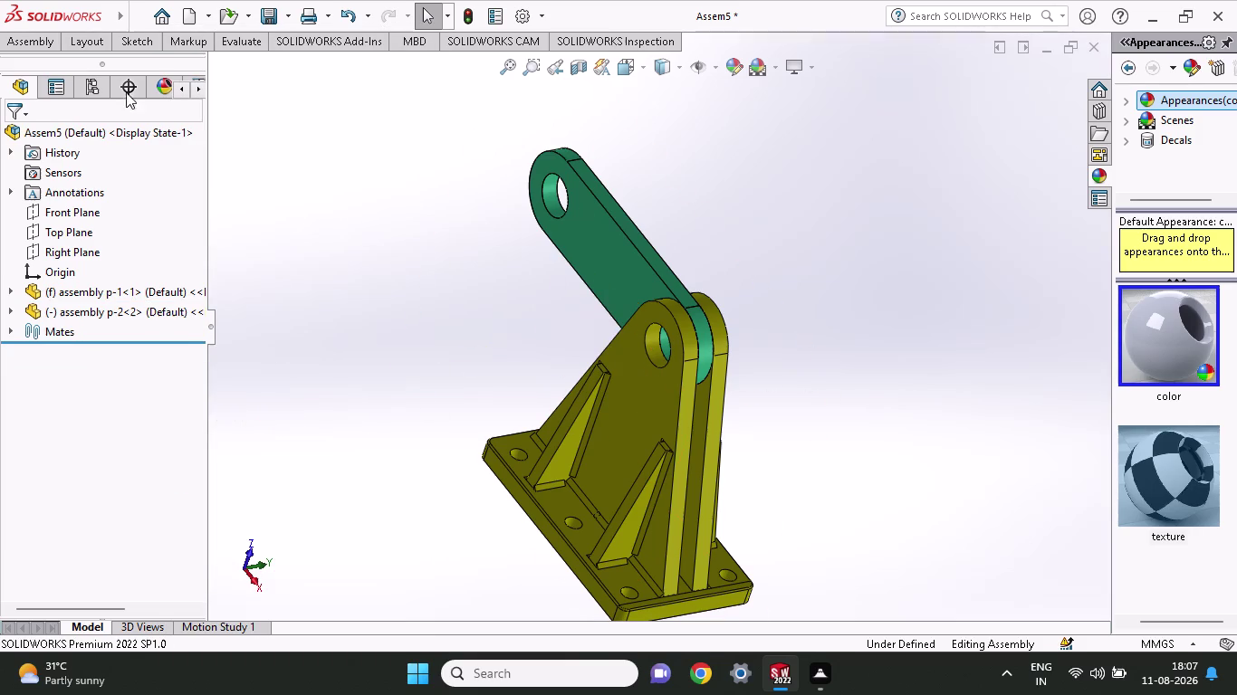
click(96, 38)
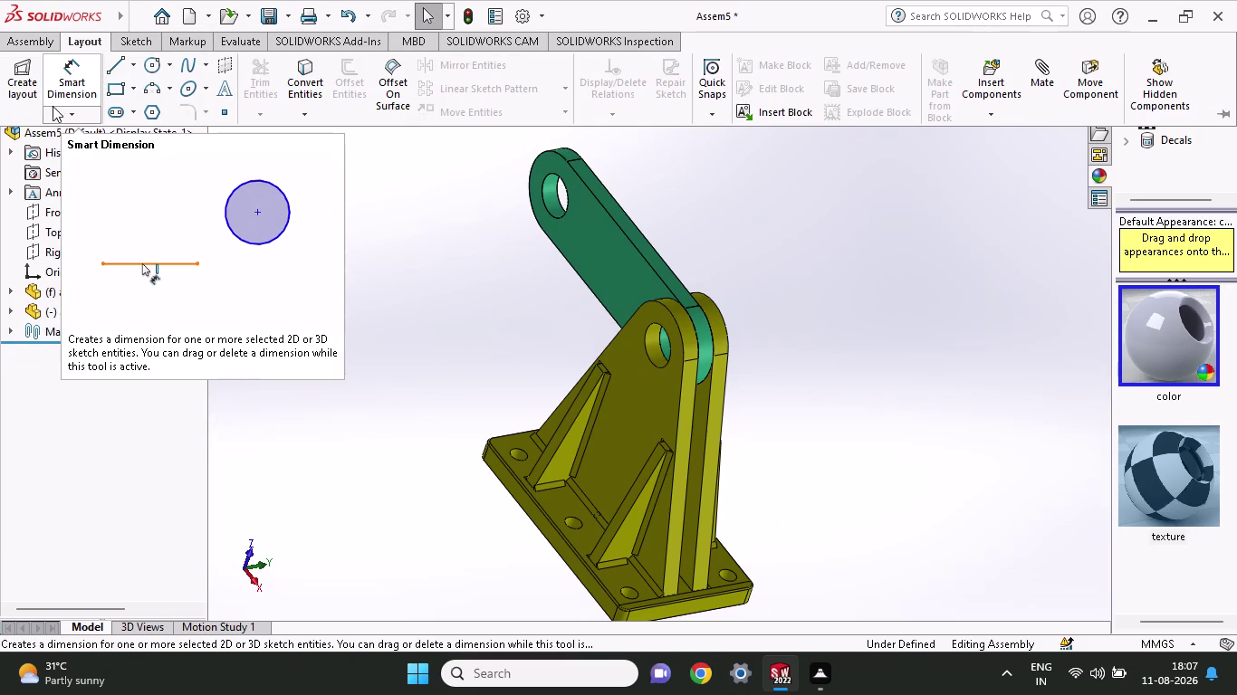
click(44, 37)
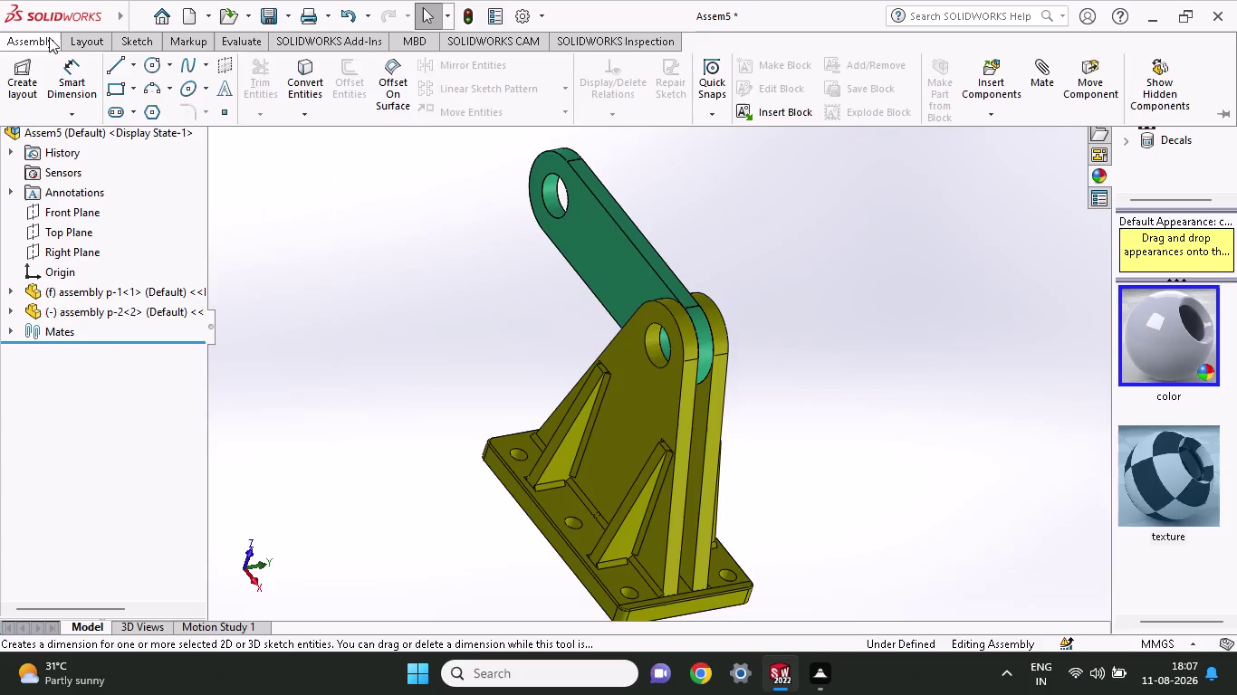
click(94, 88)
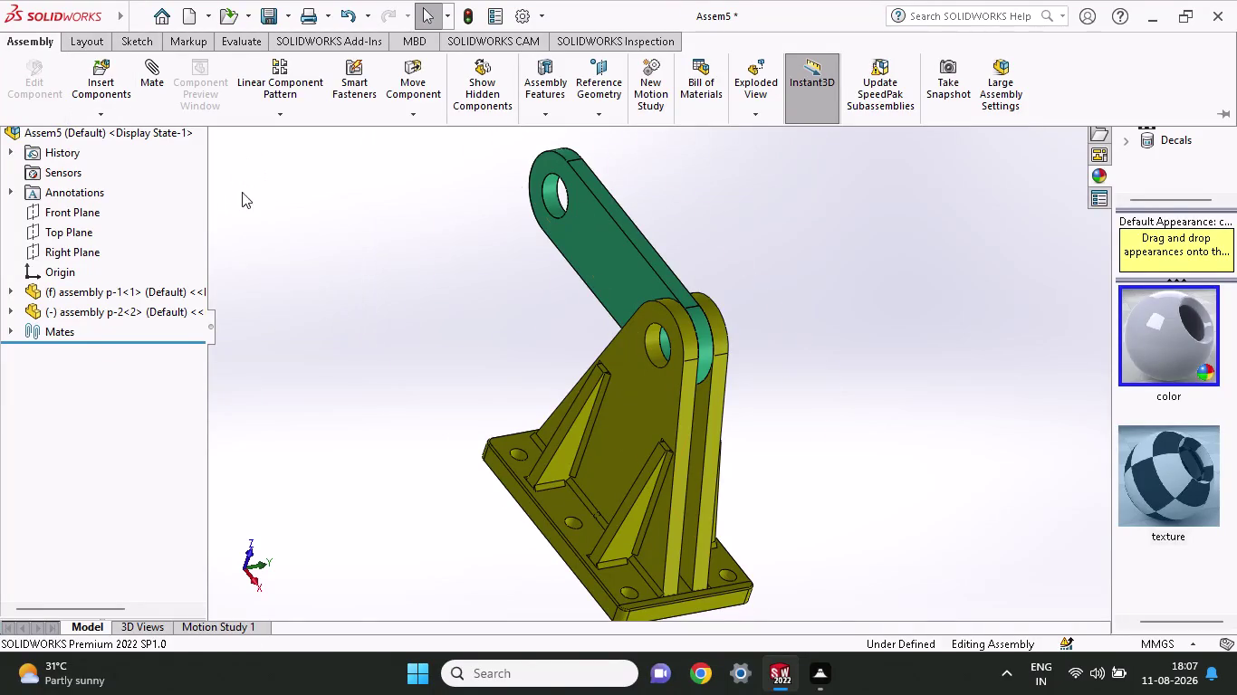
click(113, 83)
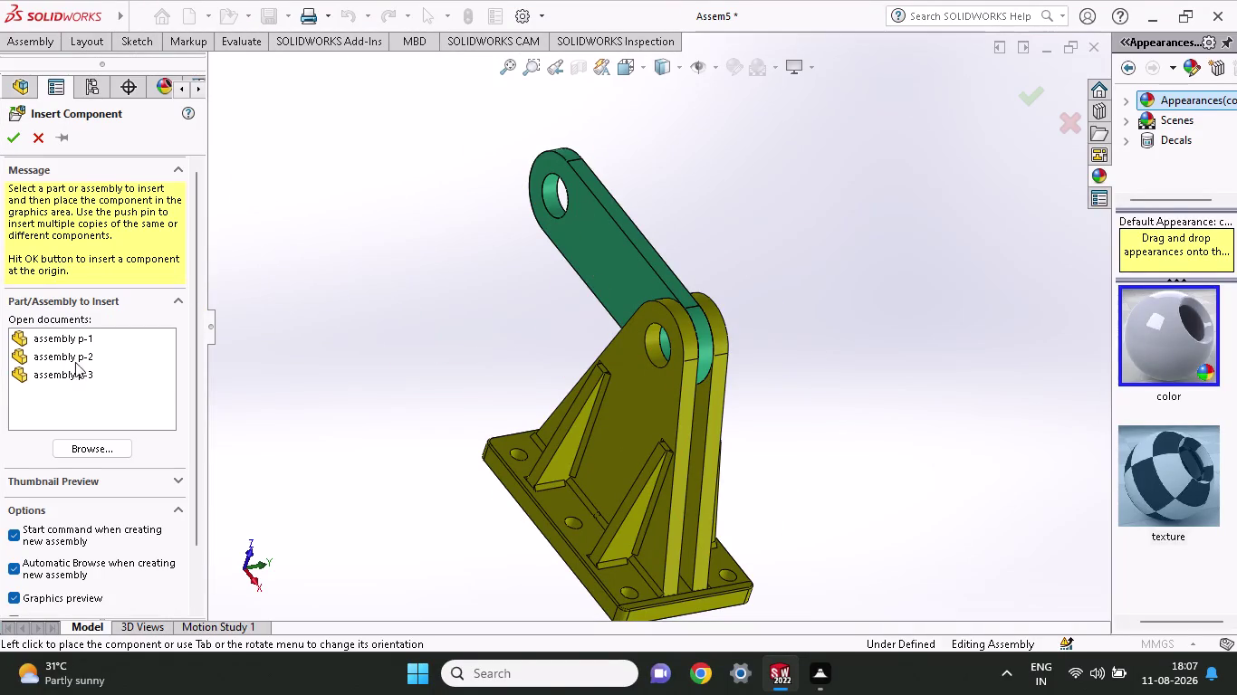
click(75, 375)
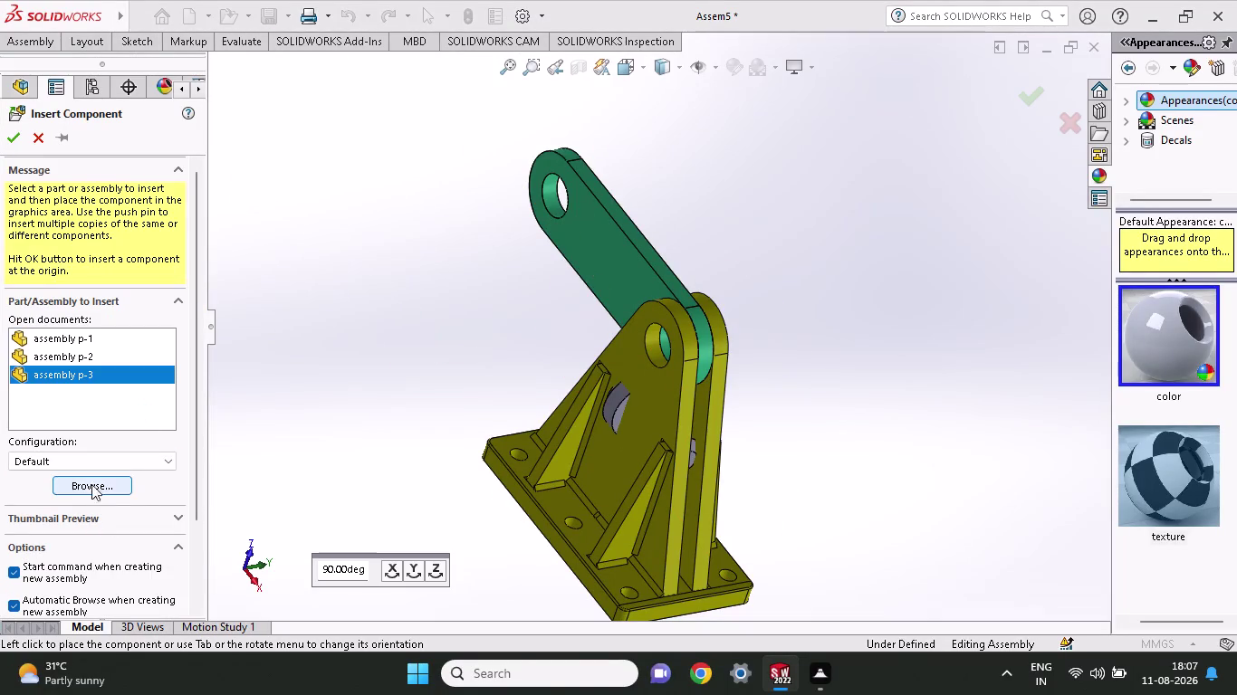
click(381, 275)
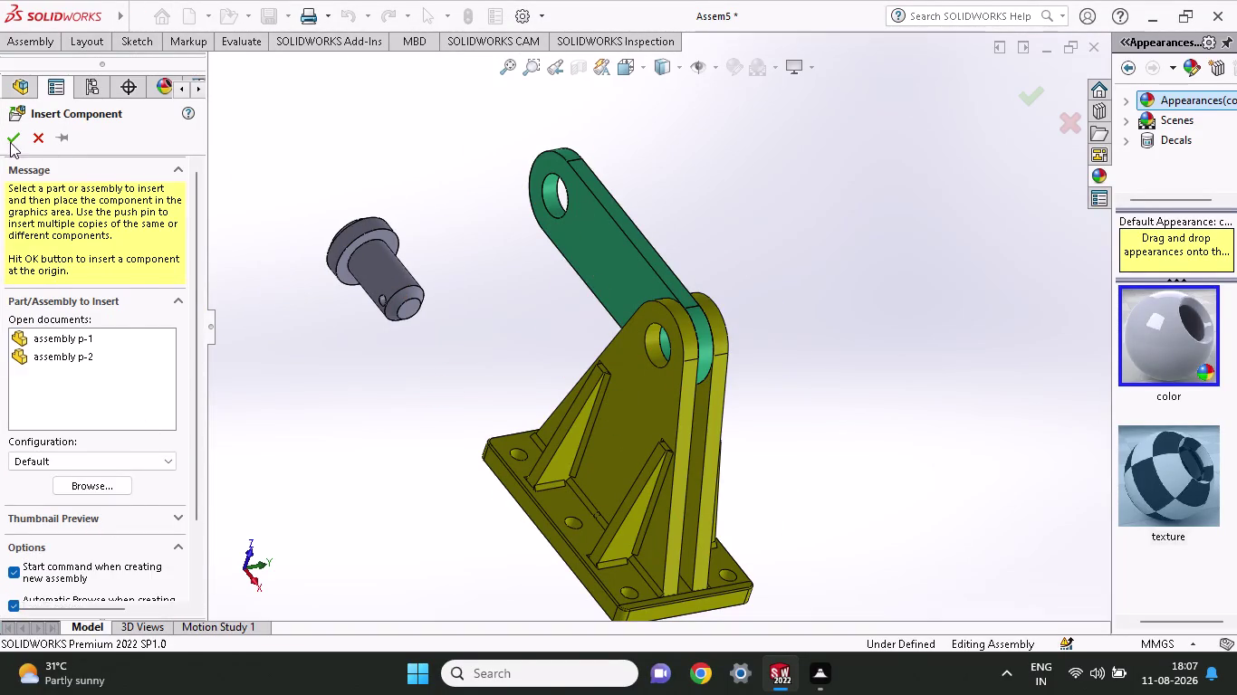
click(386, 262)
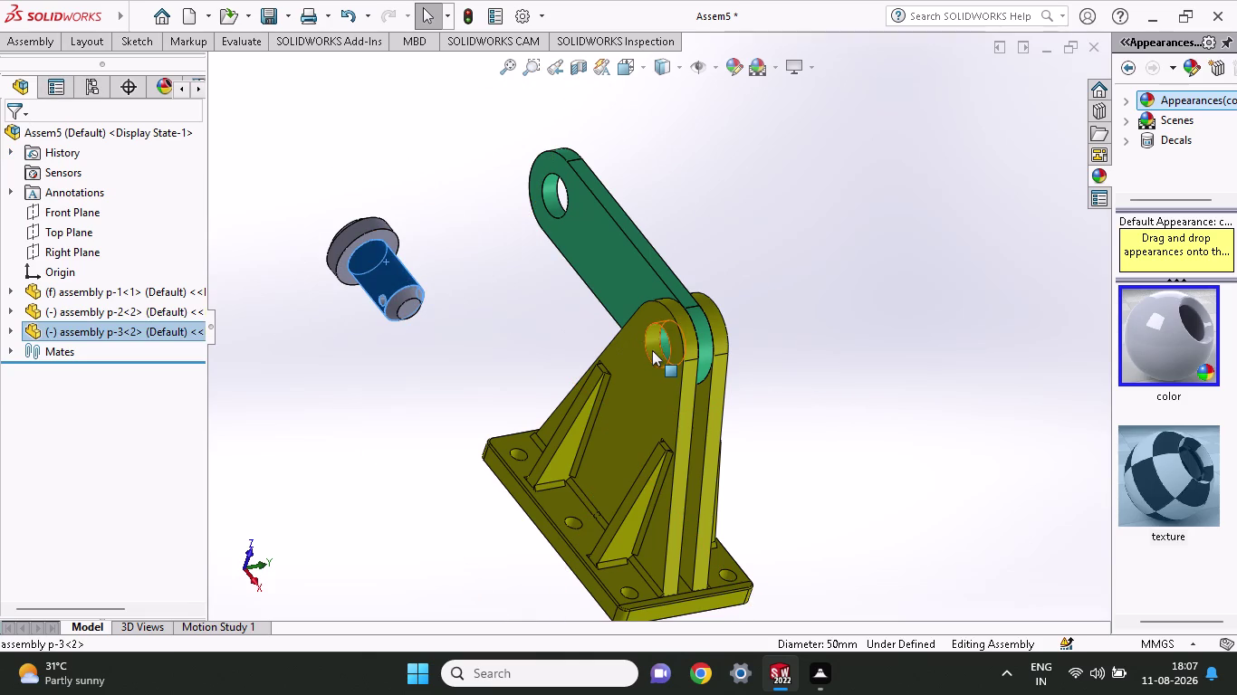
click(652, 350)
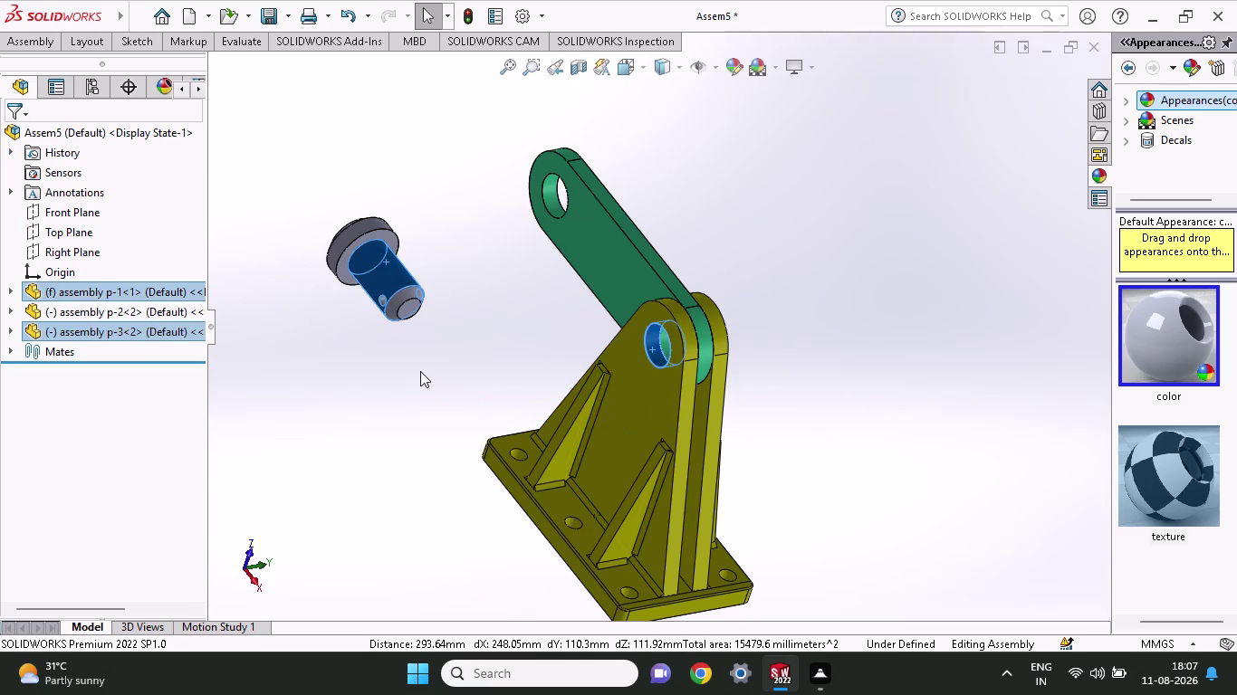
key(Escape)
click(384, 264)
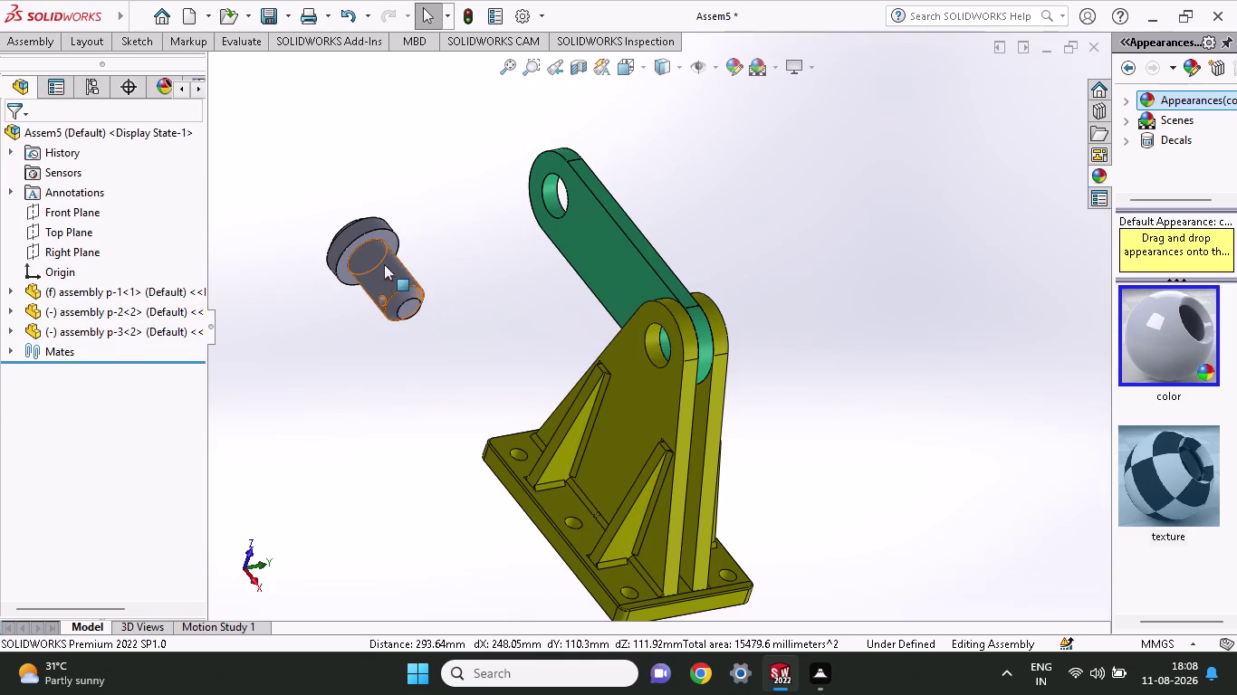
click(654, 343)
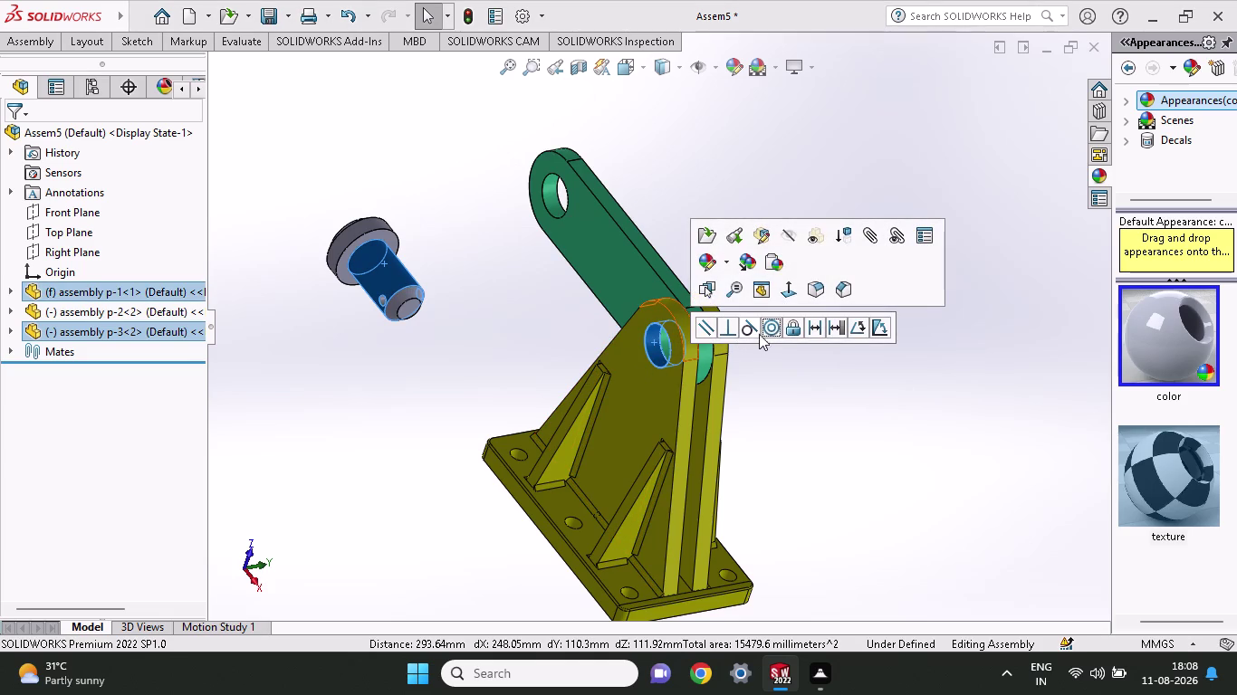
click(767, 327)
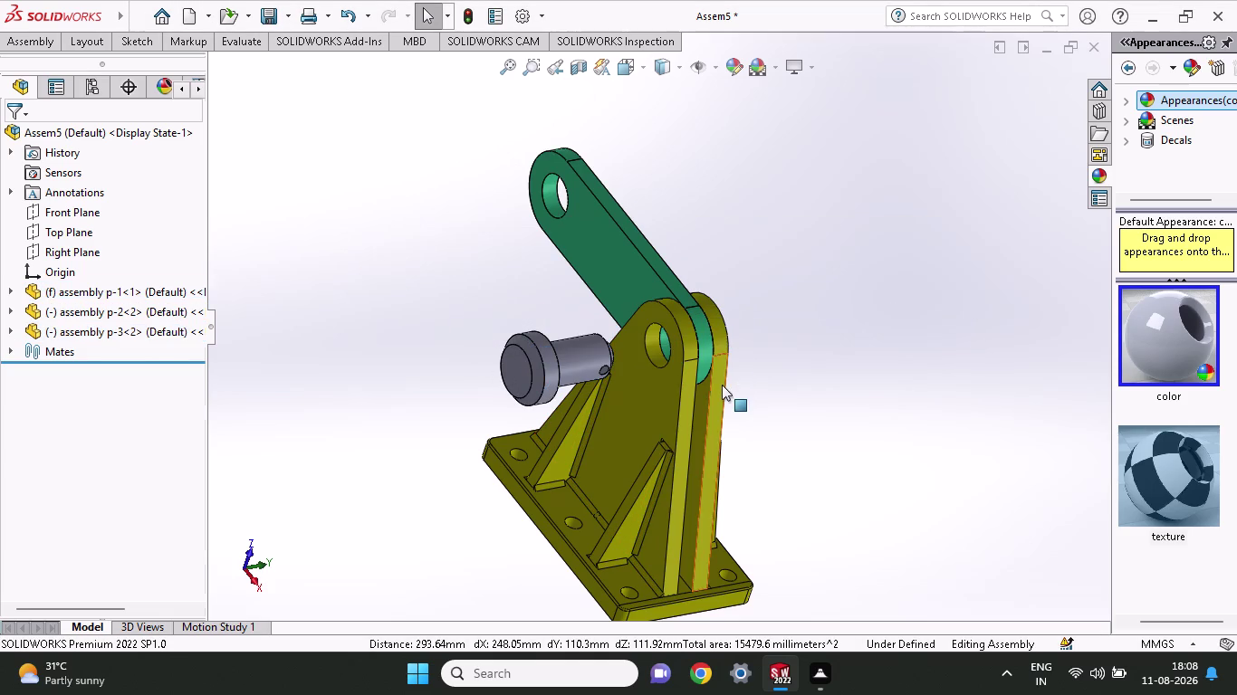
middle_drag(764, 317, 631, 411)
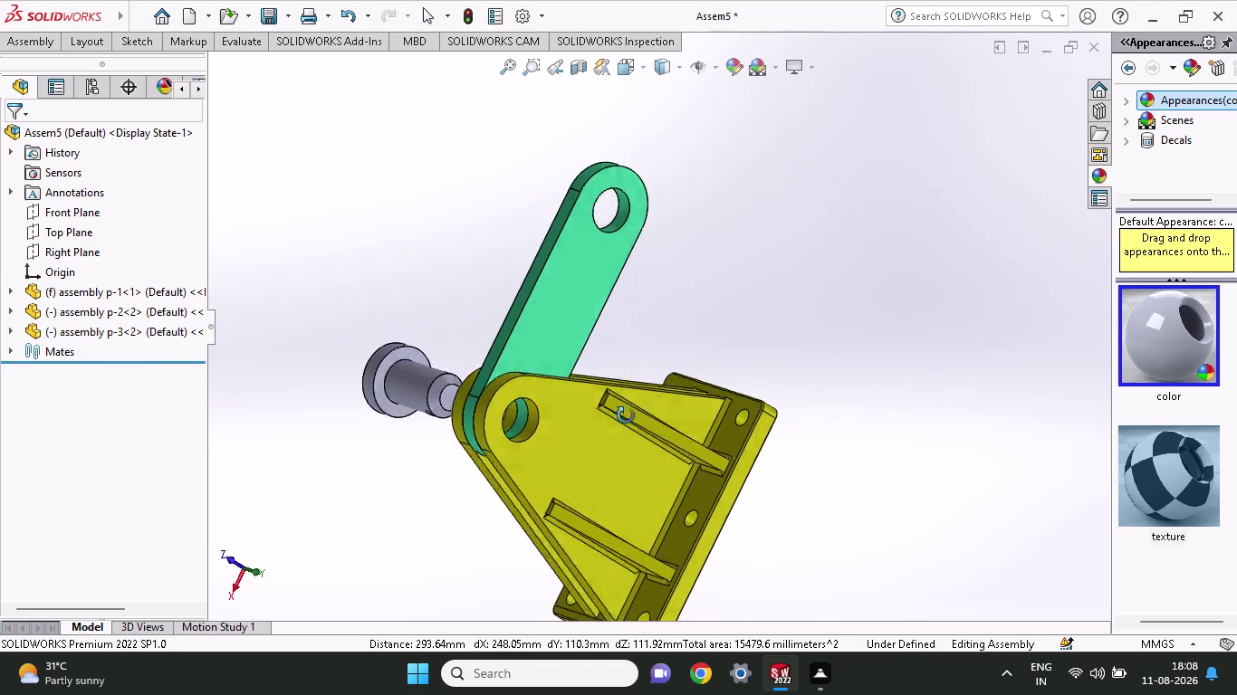
middle_drag(631, 411, 614, 489)
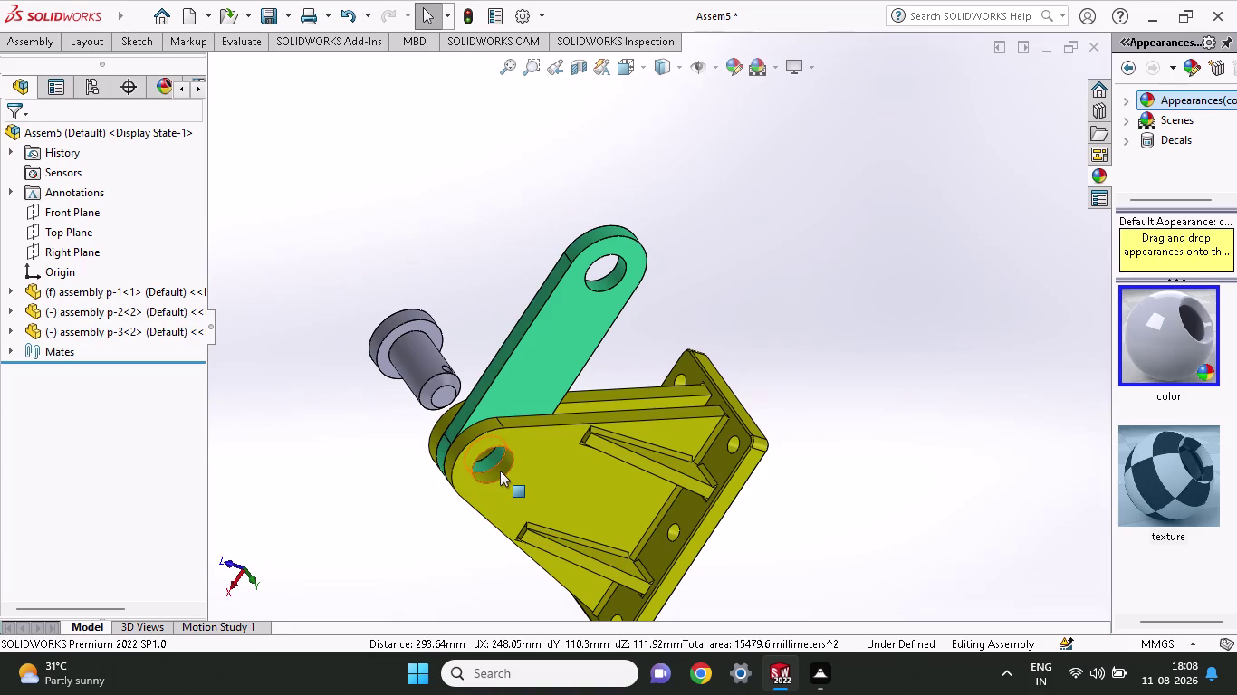
click(500, 471)
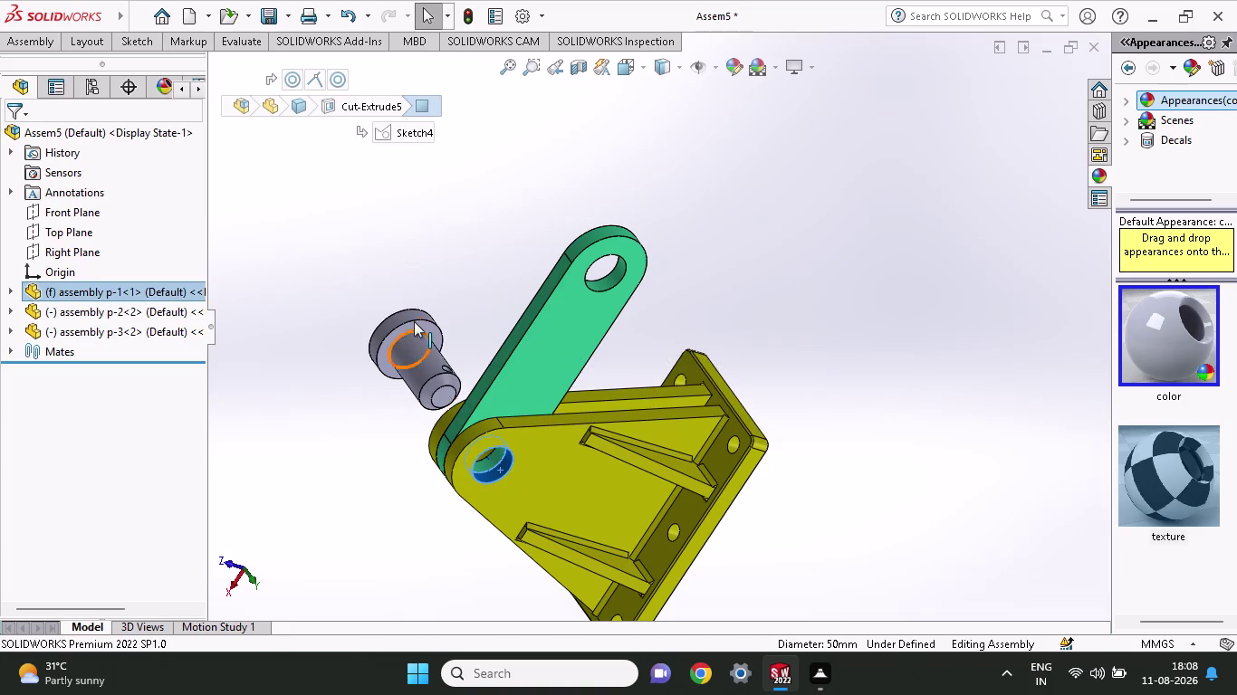
click(423, 353)
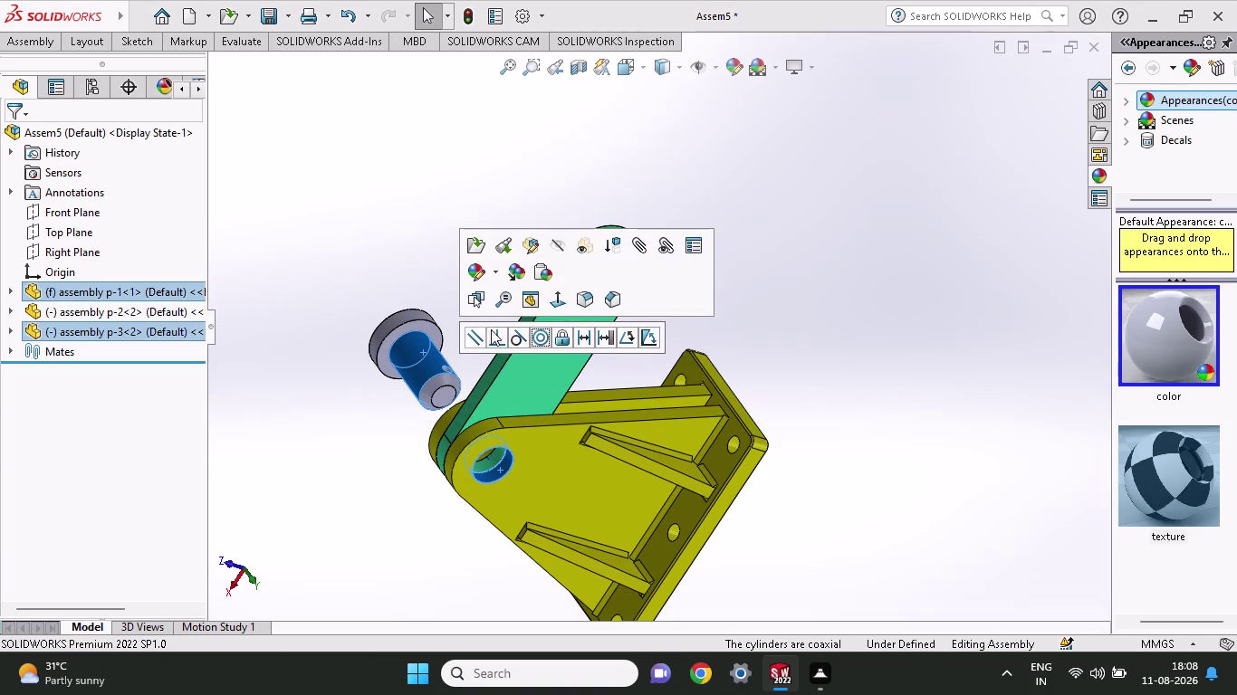
click(543, 333)
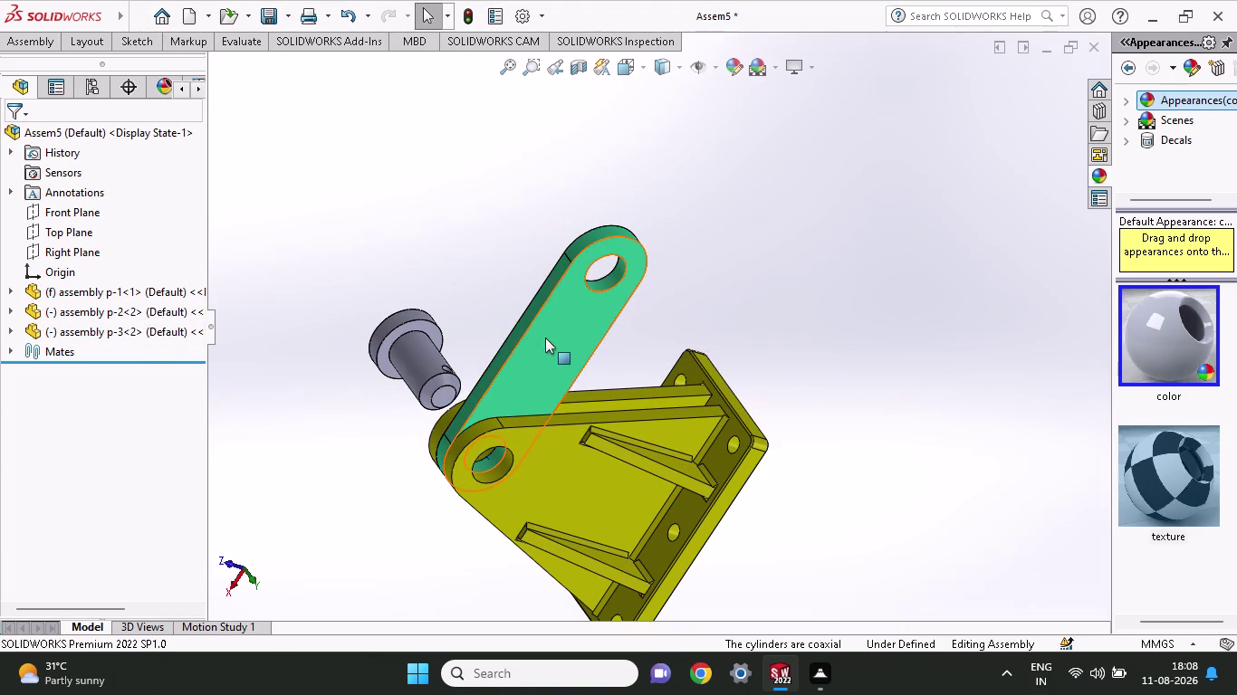
middle_drag(487, 272, 750, 487)
scroll(up, 3)
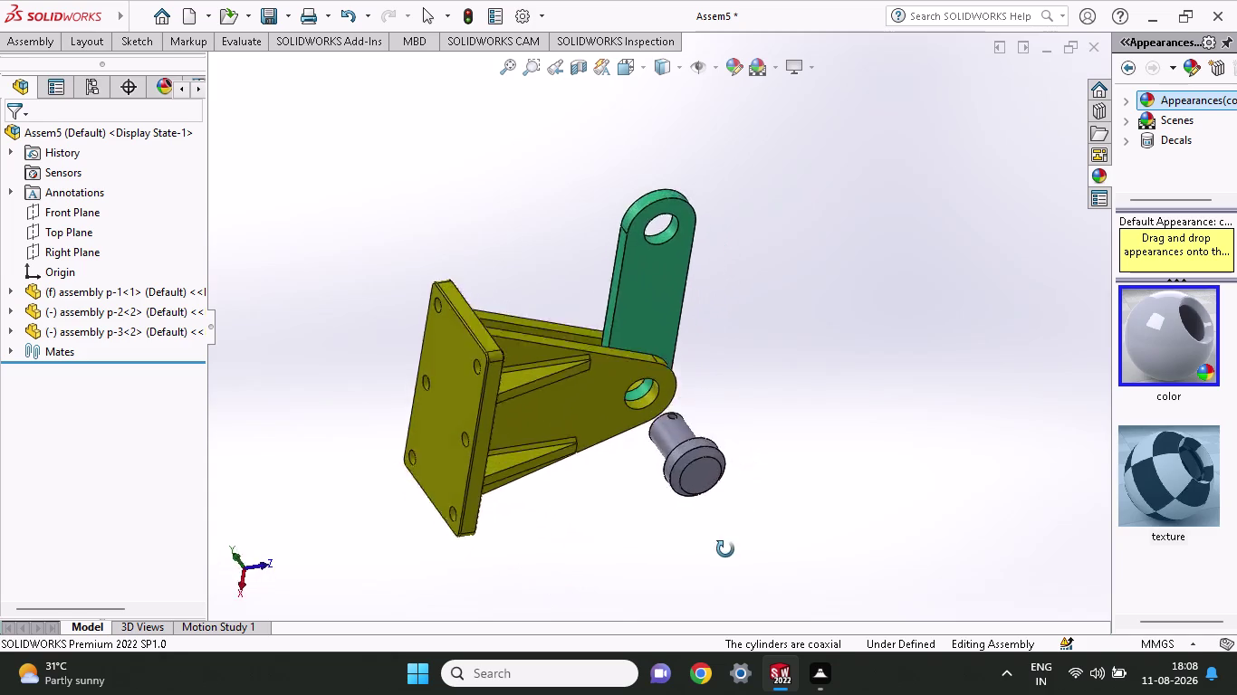
middle_drag(749, 488, 444, 370)
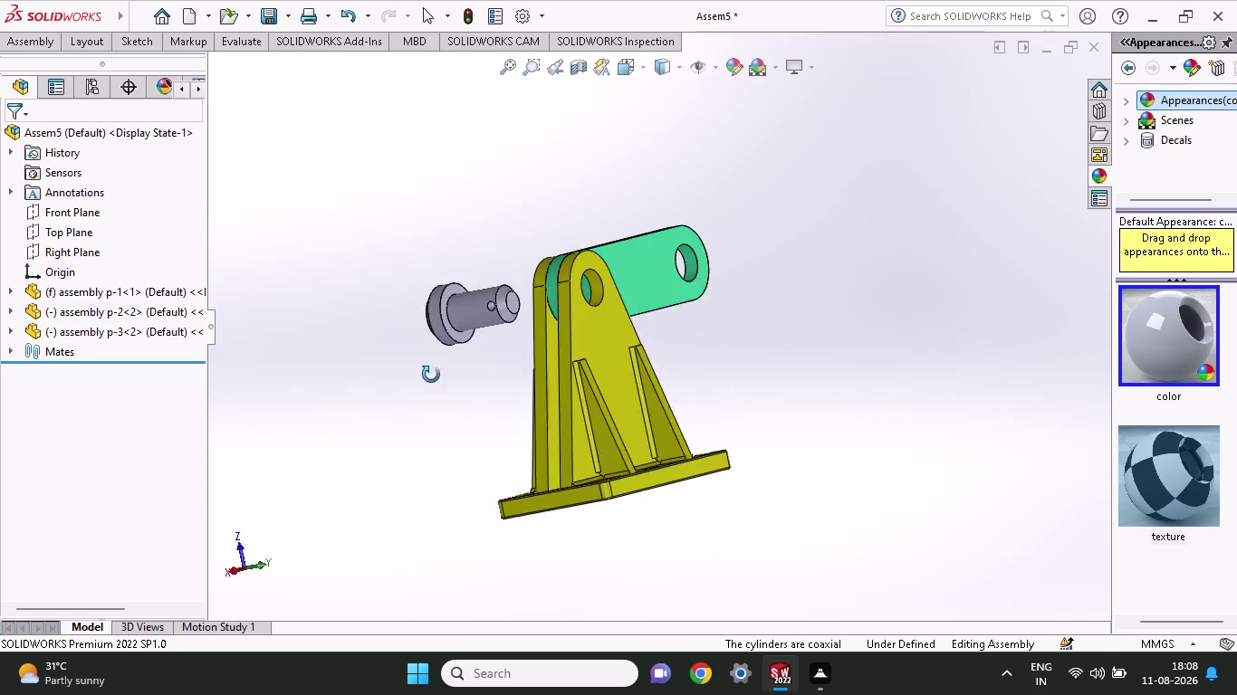
middle_drag(444, 371, 845, 415)
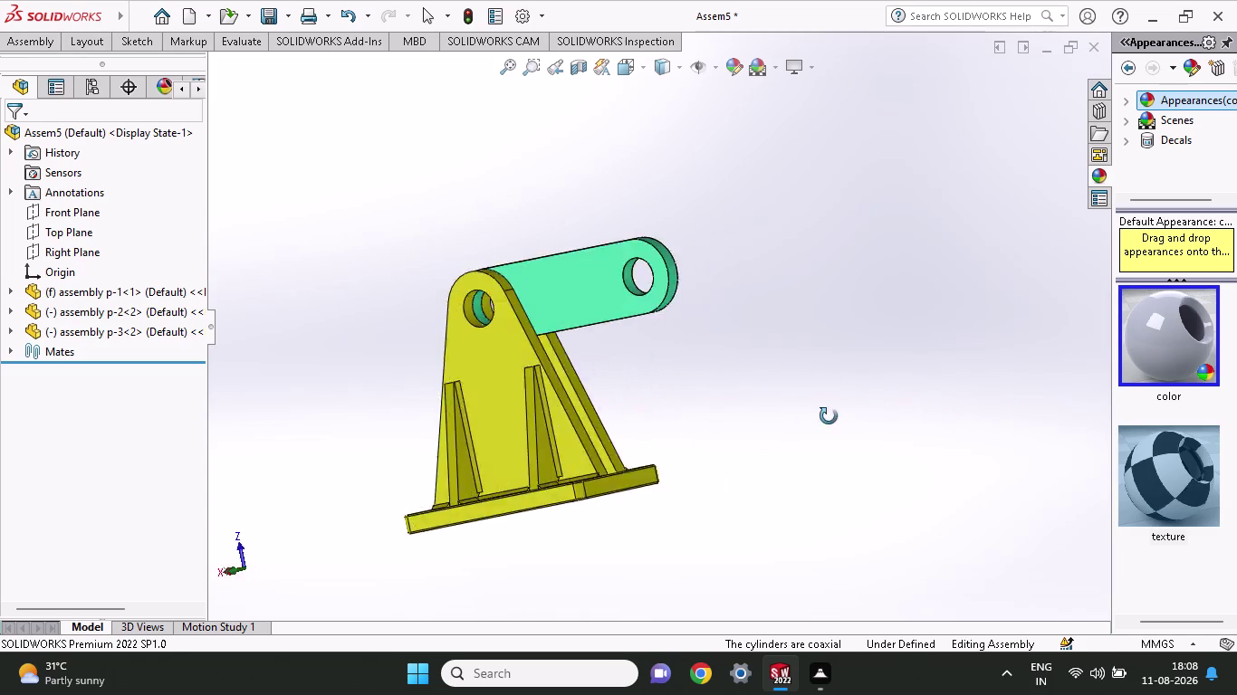
middle_drag(844, 415, 505, 515)
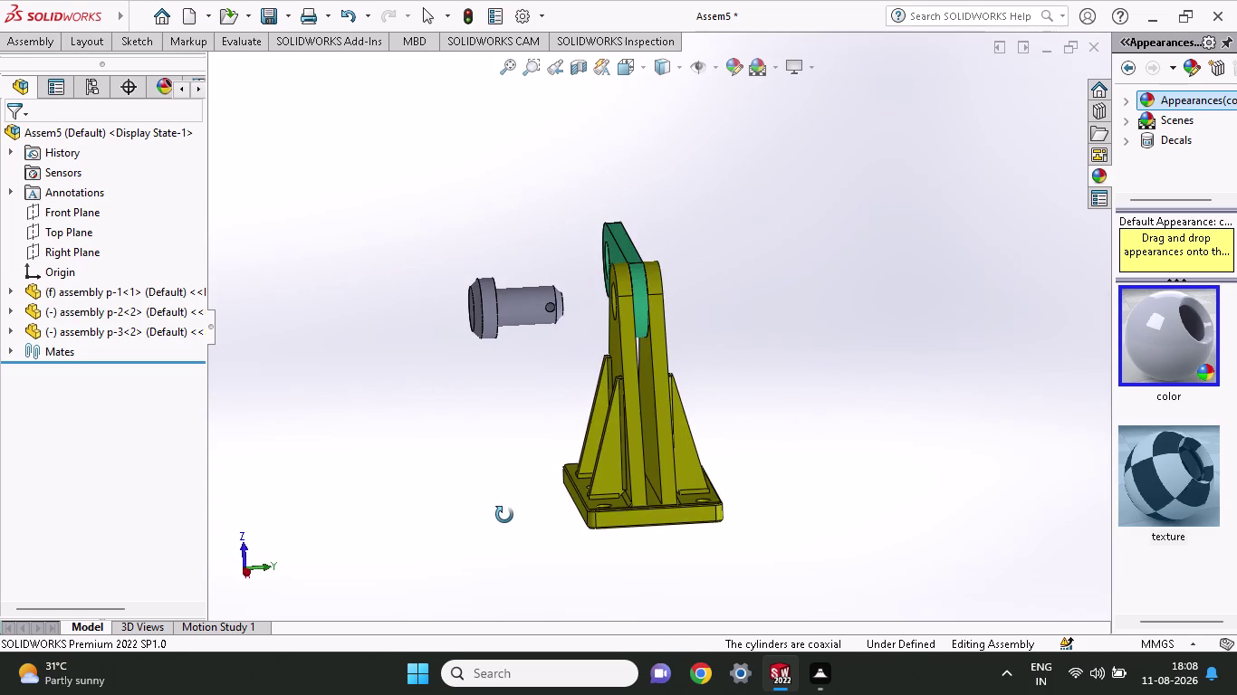
middle_drag(504, 515, 518, 517)
scroll(down, 3)
scroll(down, 3)
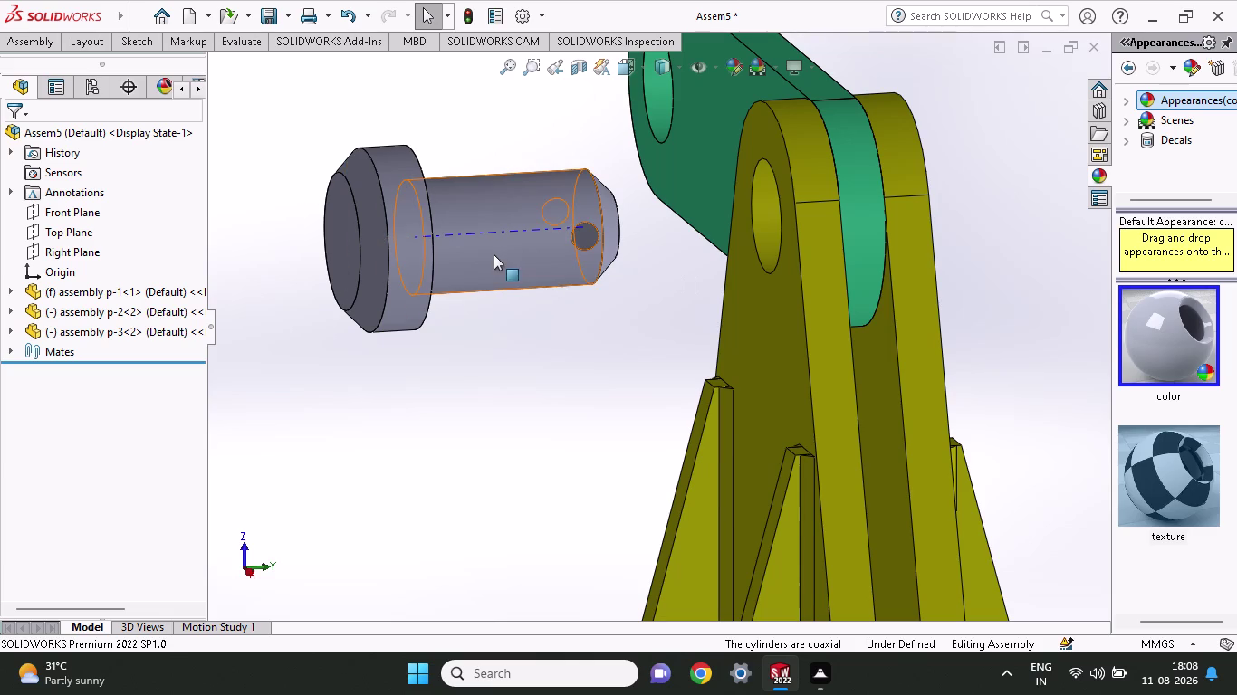
click(494, 248)
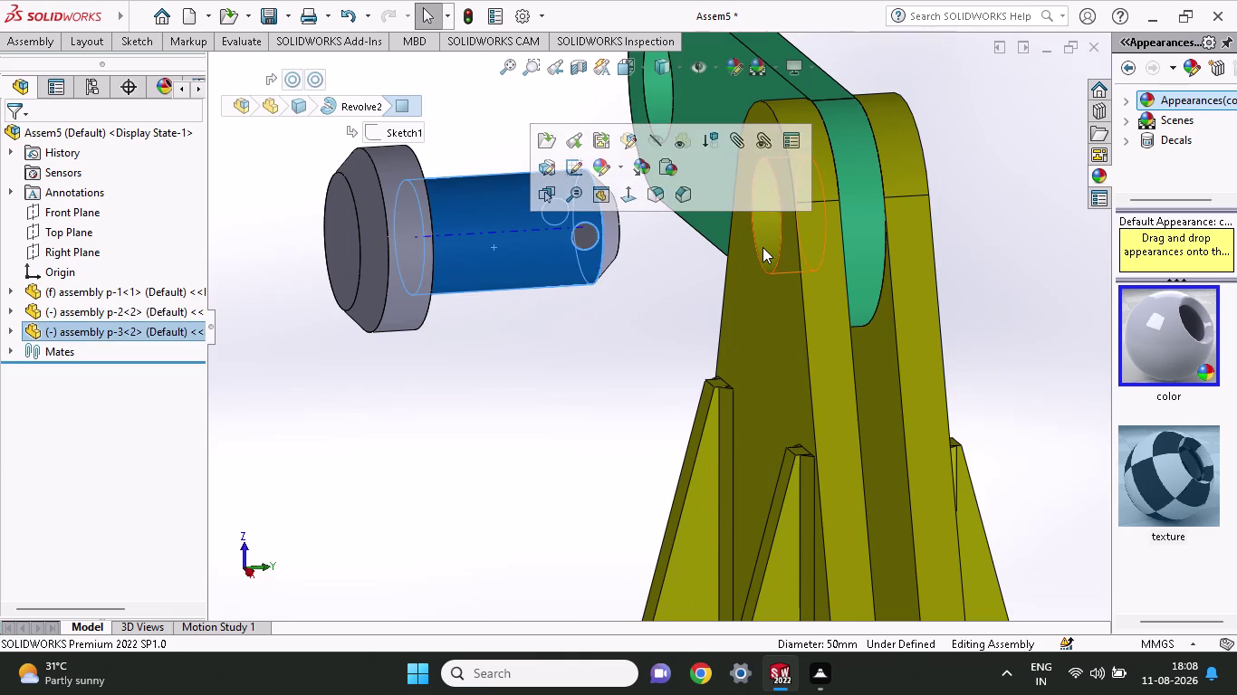
click(762, 247)
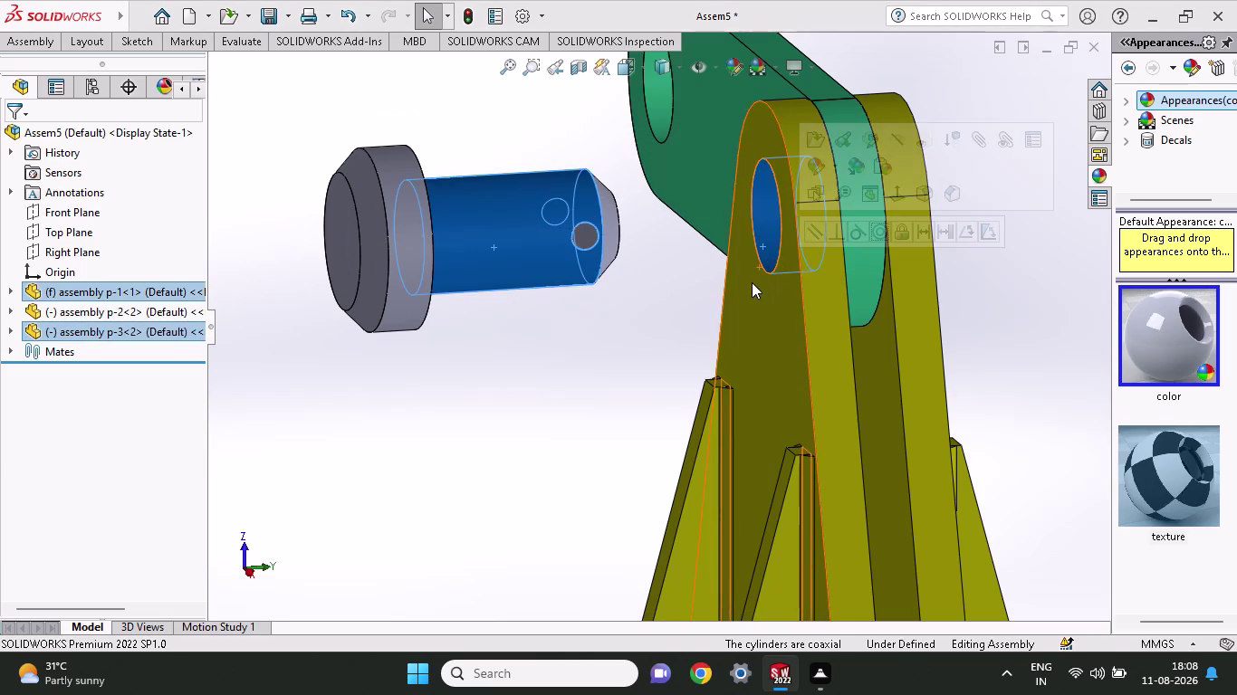
click(885, 229)
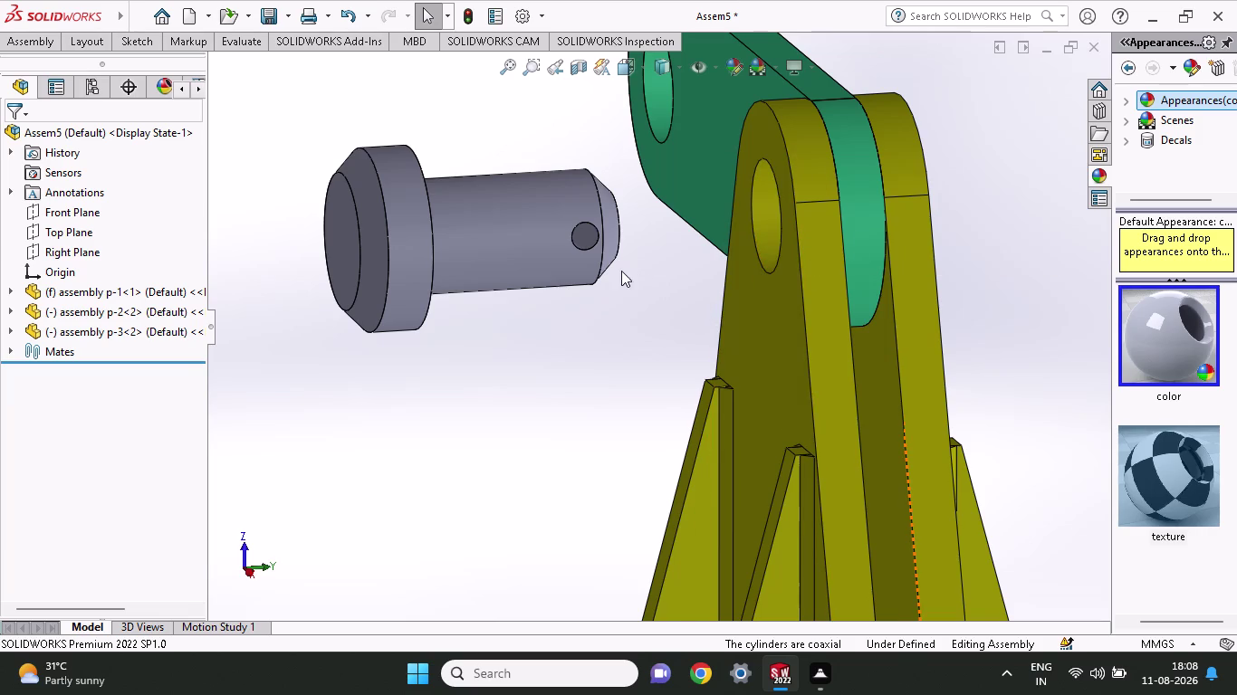
click(533, 257)
click(760, 229)
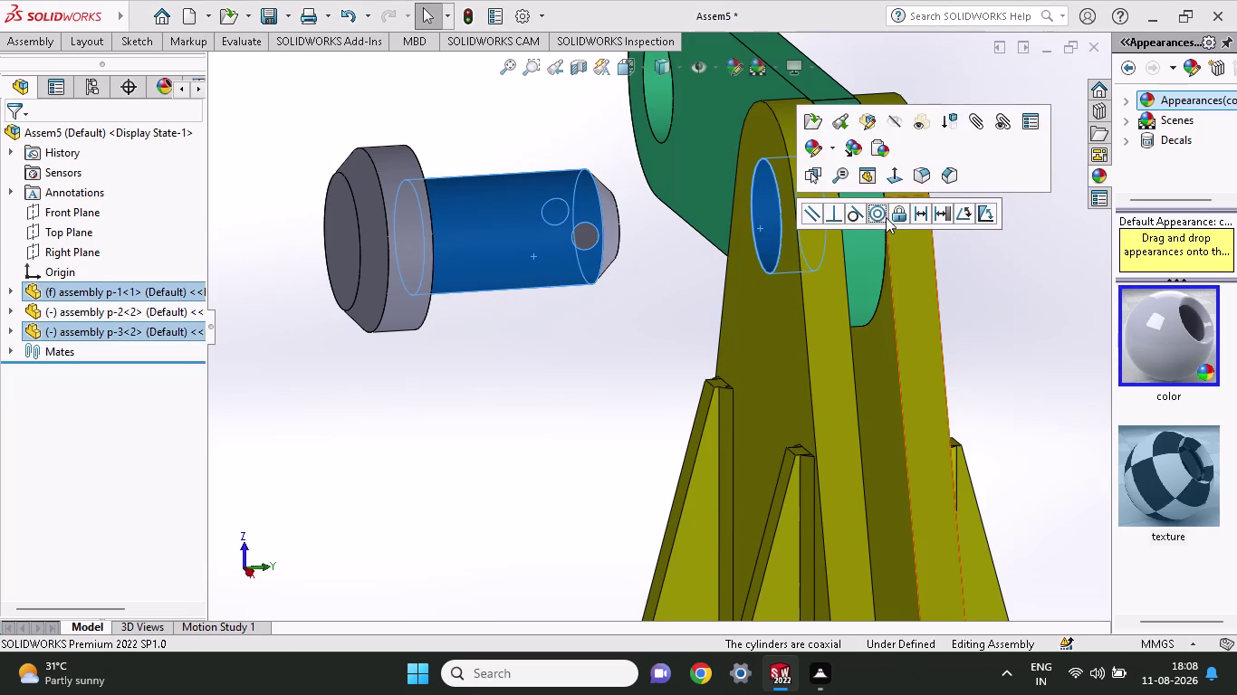
click(872, 214)
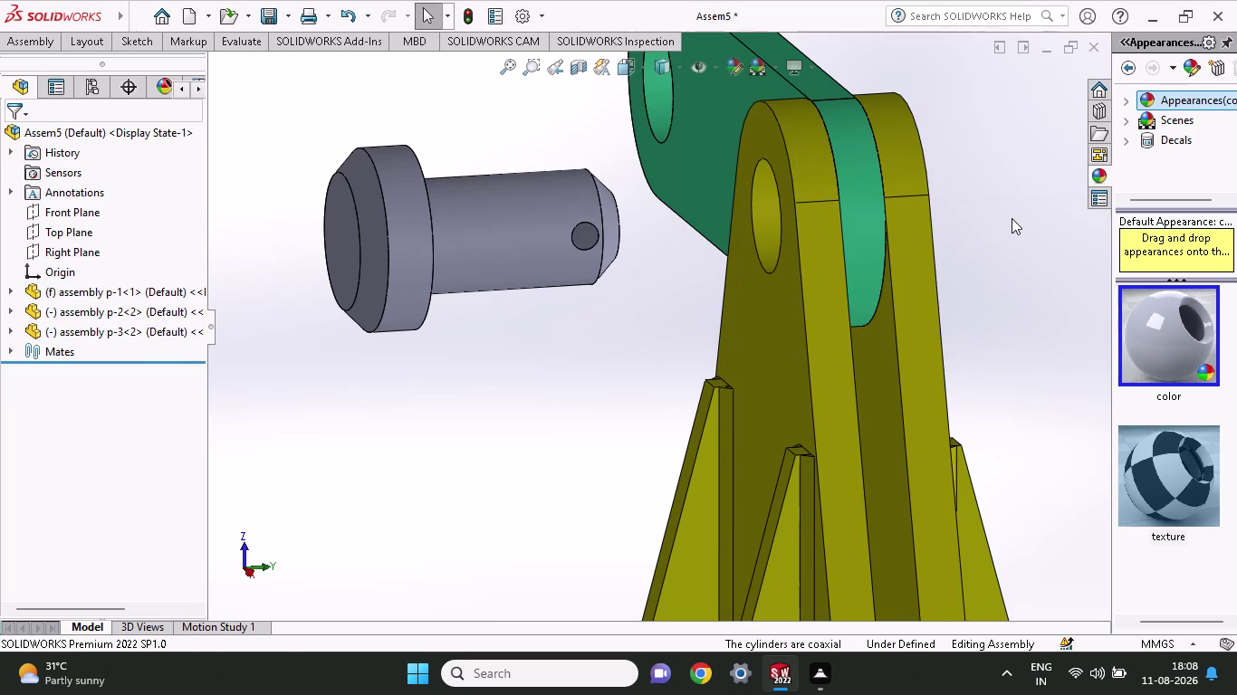
click(523, 241)
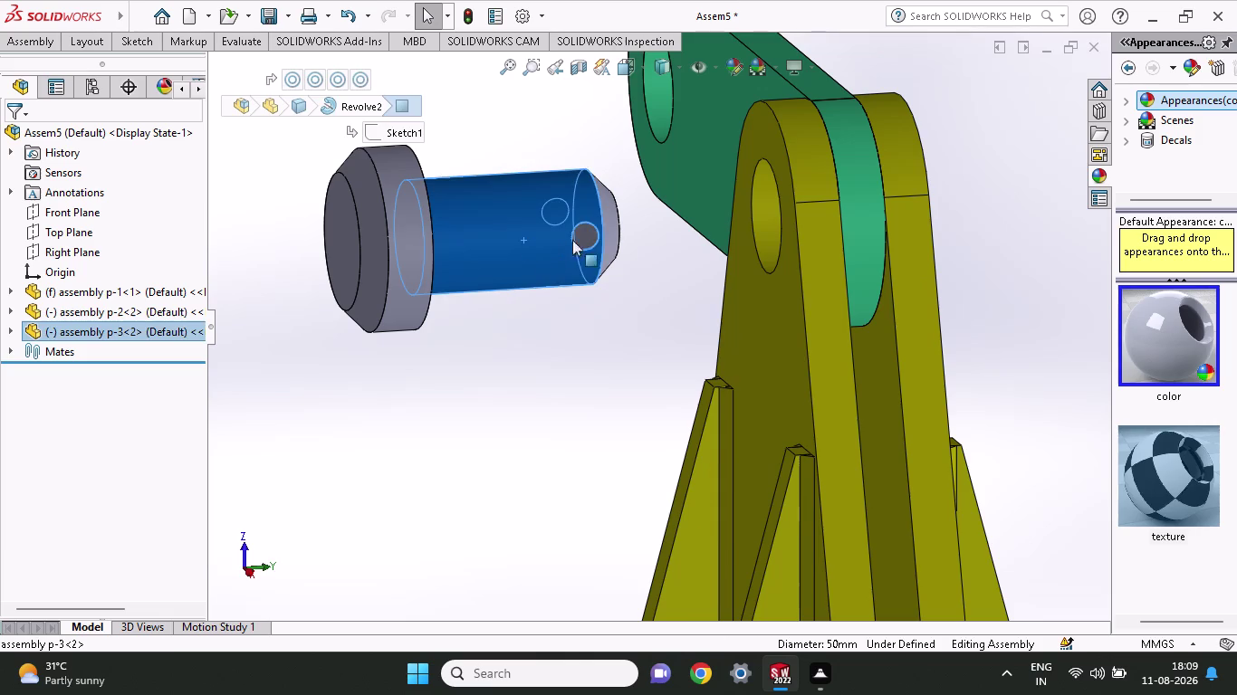
click(763, 237)
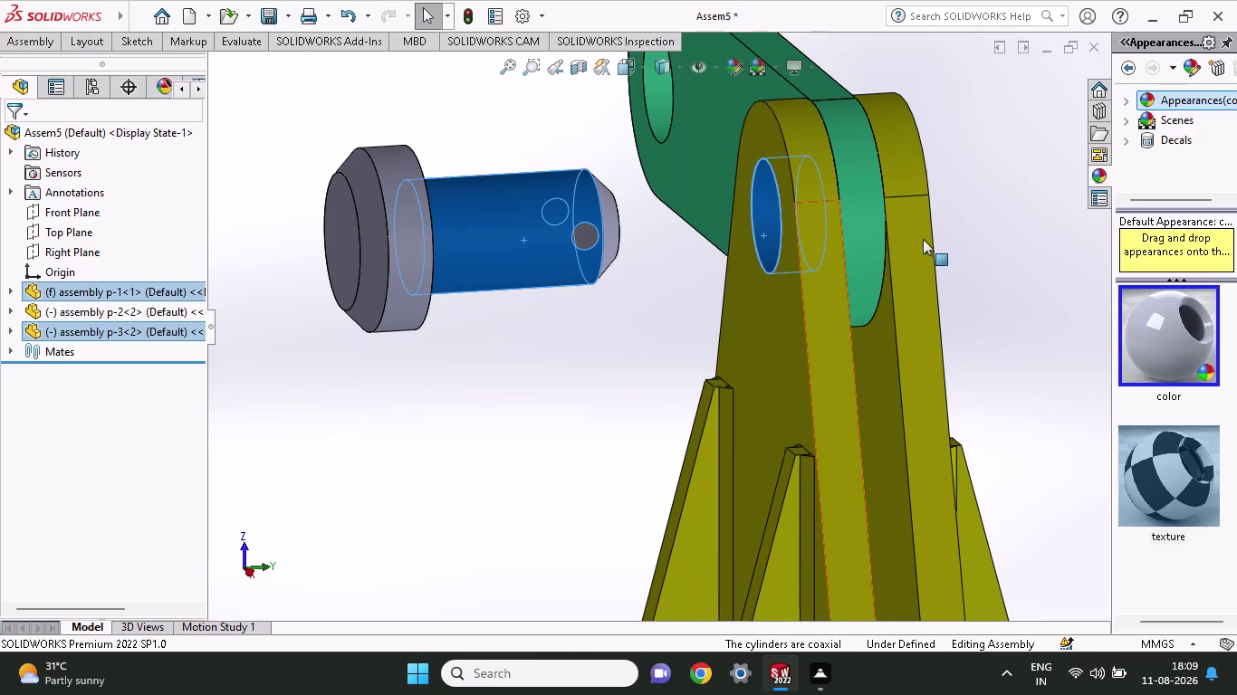
click(881, 230)
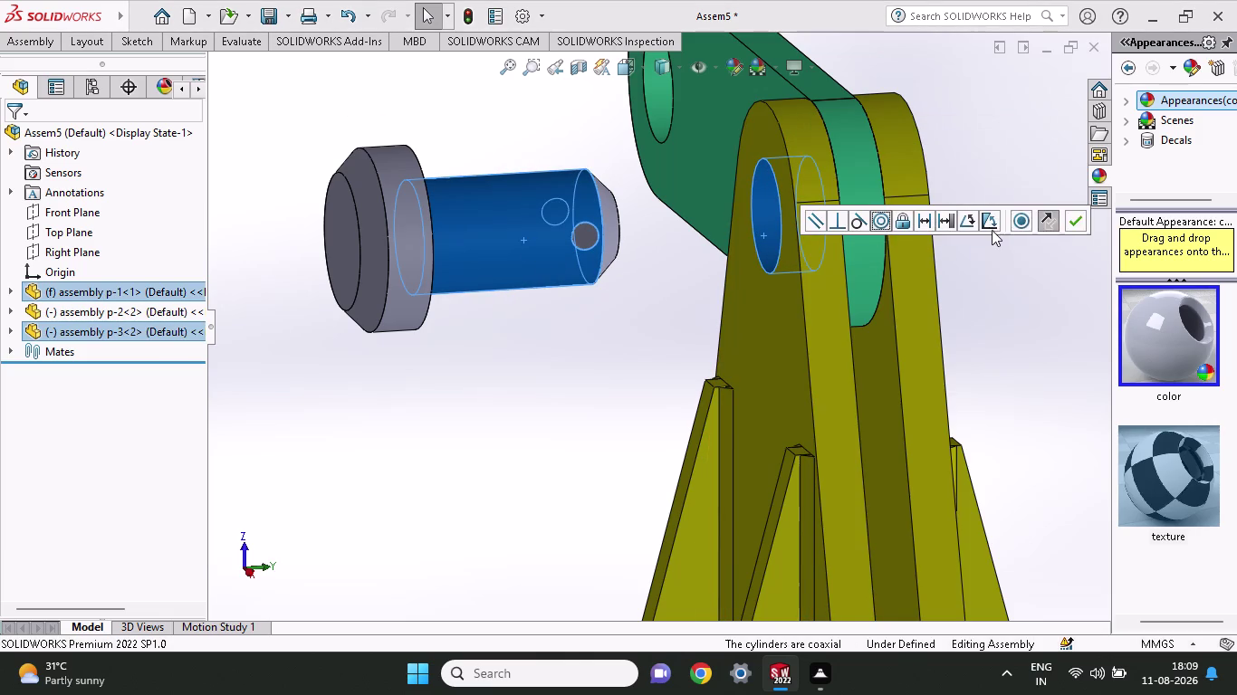
click(519, 245)
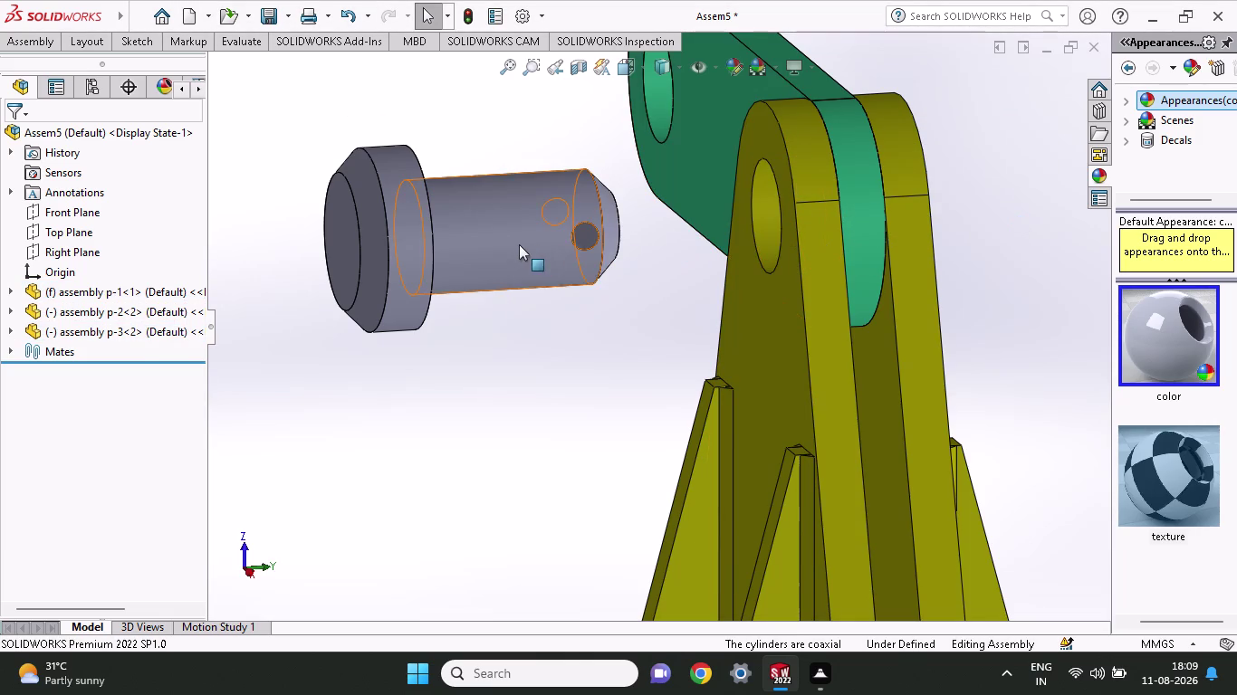
click(762, 237)
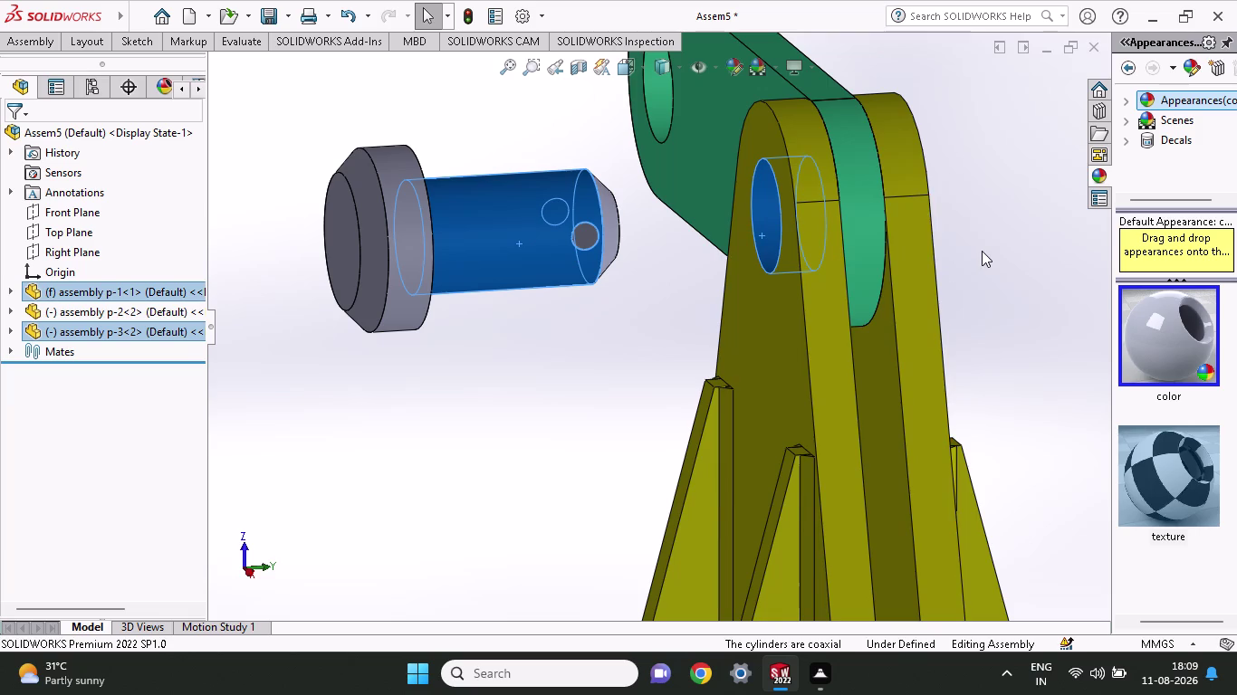
click(878, 225)
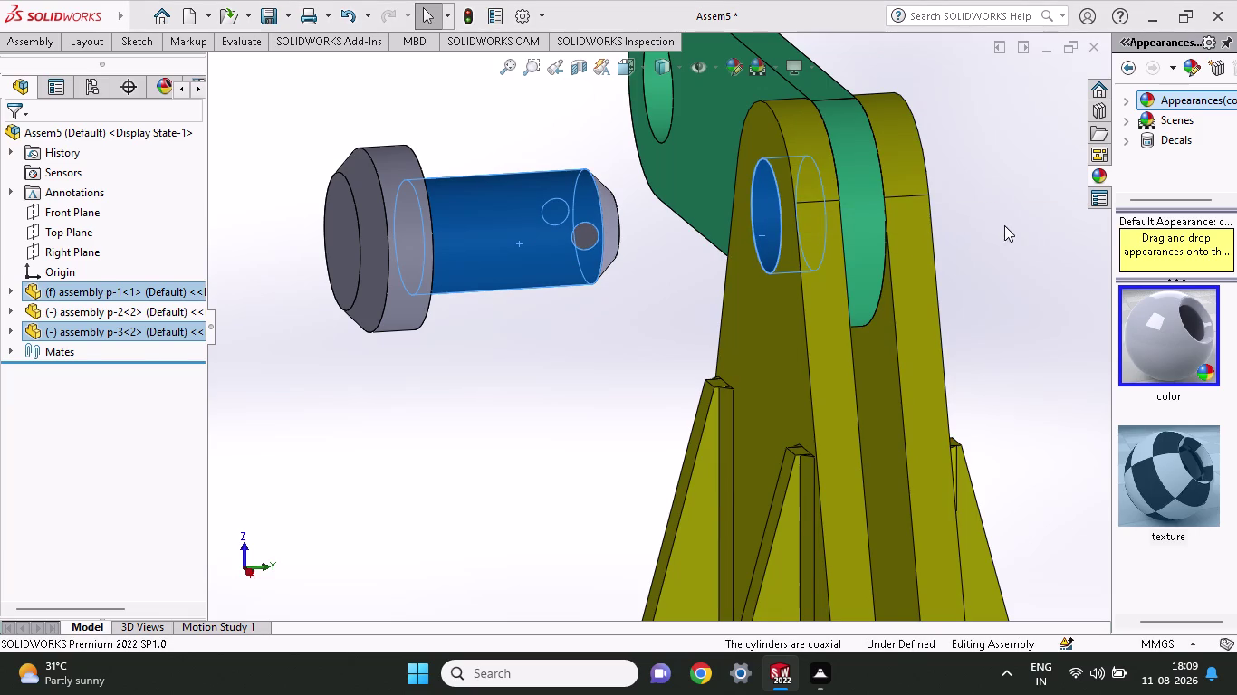
scroll(up, 3)
middle_drag(652, 308, 730, 343)
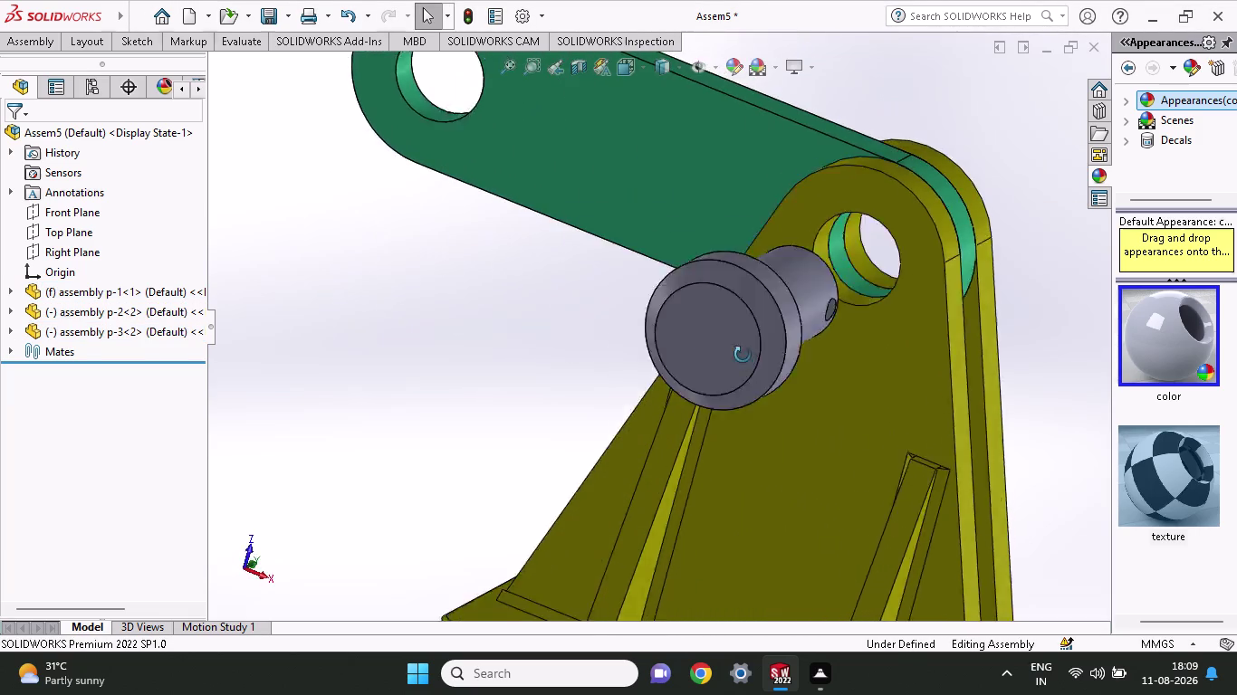
middle_drag(729, 344, 765, 376)
scroll(up, 3)
middle_drag(798, 345, 691, 394)
scroll(down, 3)
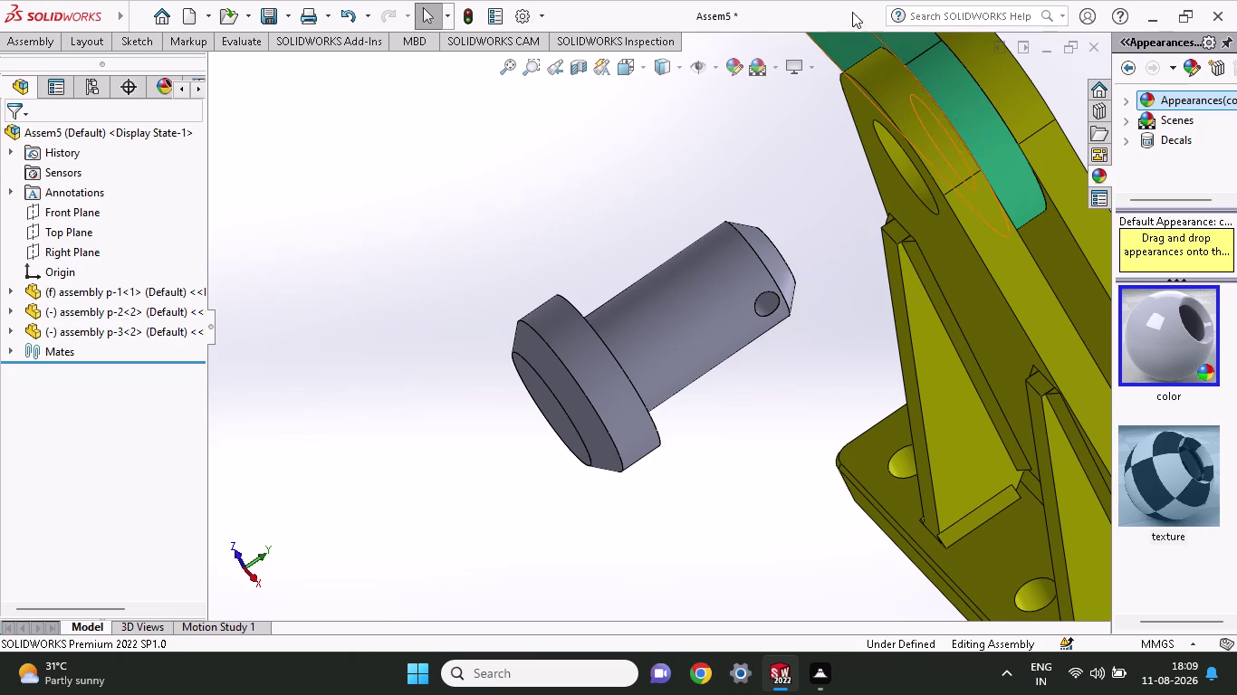
Select the lever and bracket hole faces from beneath the yellow bracket.
middle_drag(607, 437, 677, 367)
scroll(up, 3)
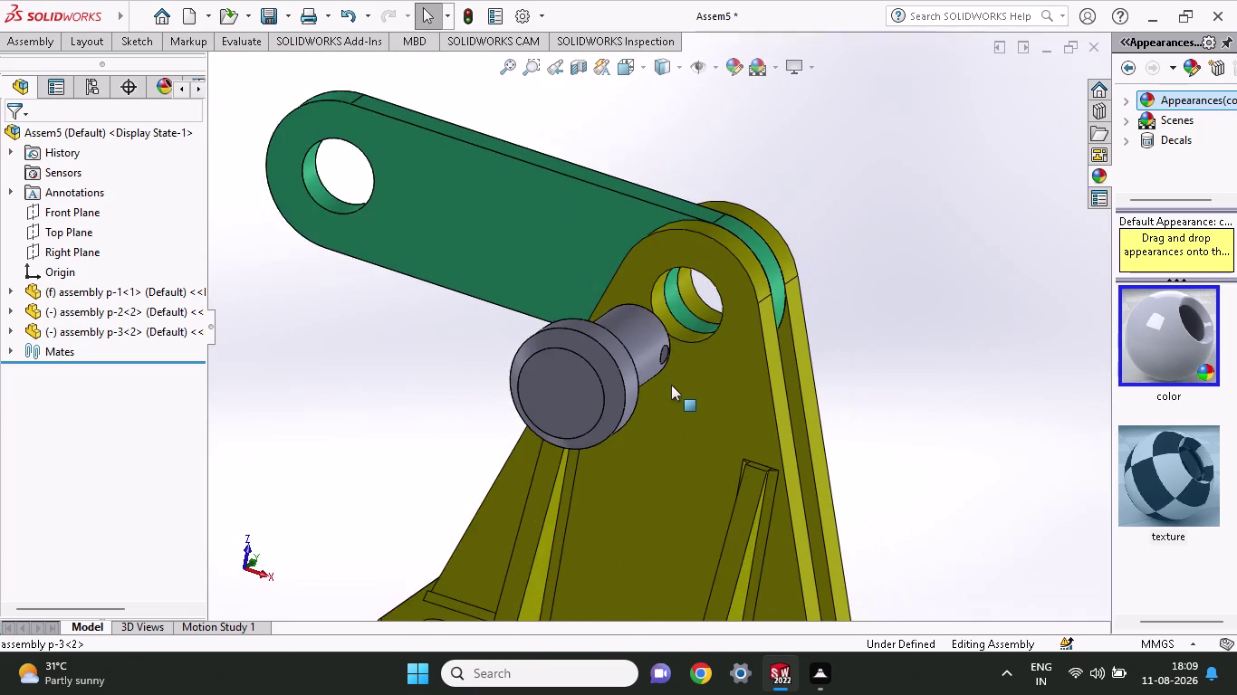
scroll(up, 3)
middle_drag(708, 327, 721, 408)
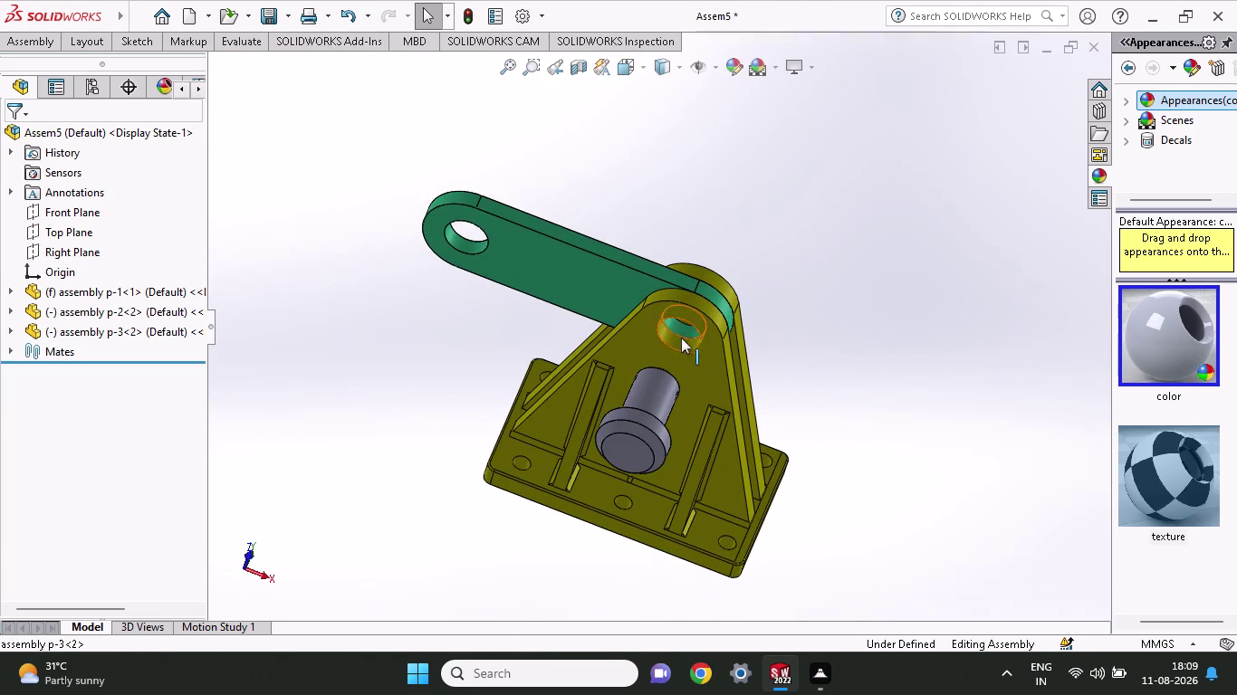
scroll(down, 3)
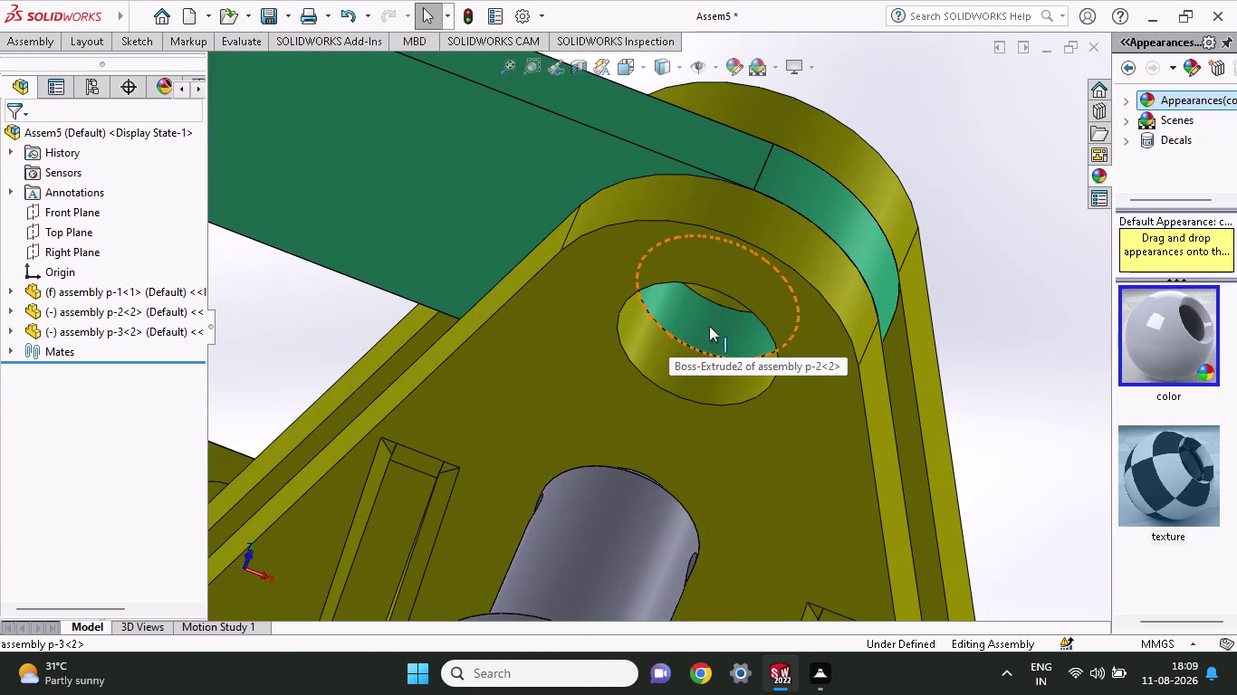
click(709, 326)
click(725, 331)
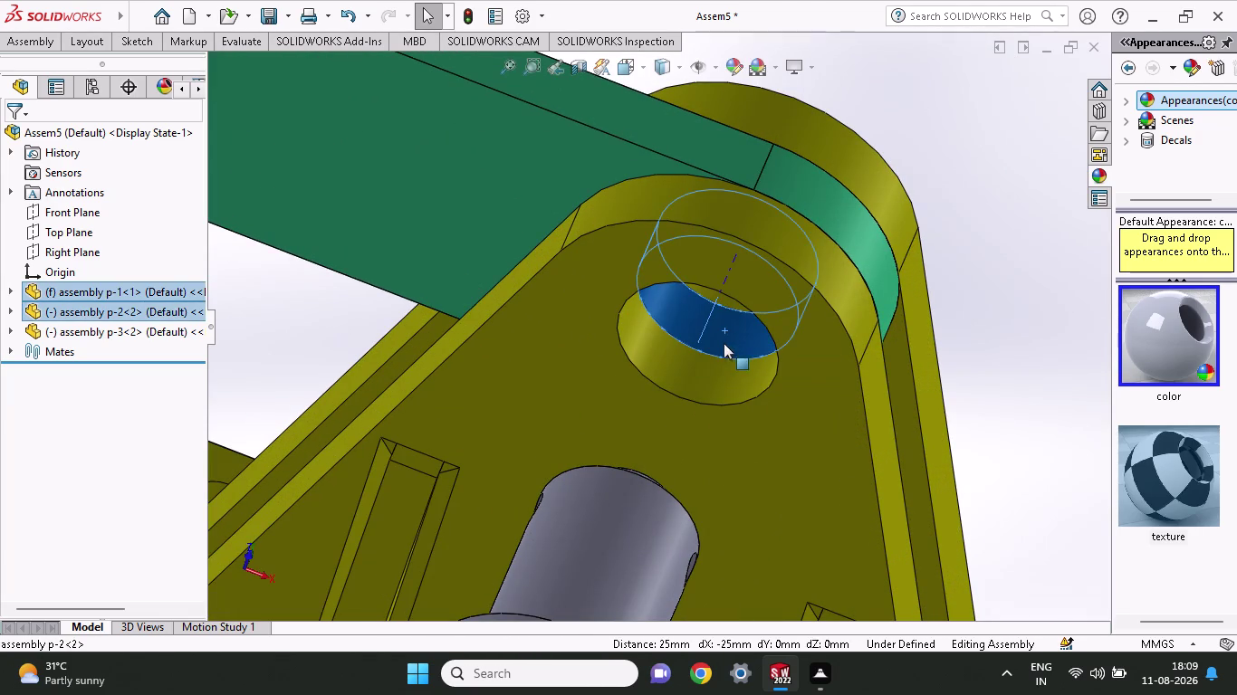
click(673, 364)
middle_drag(964, 203, 960, 221)
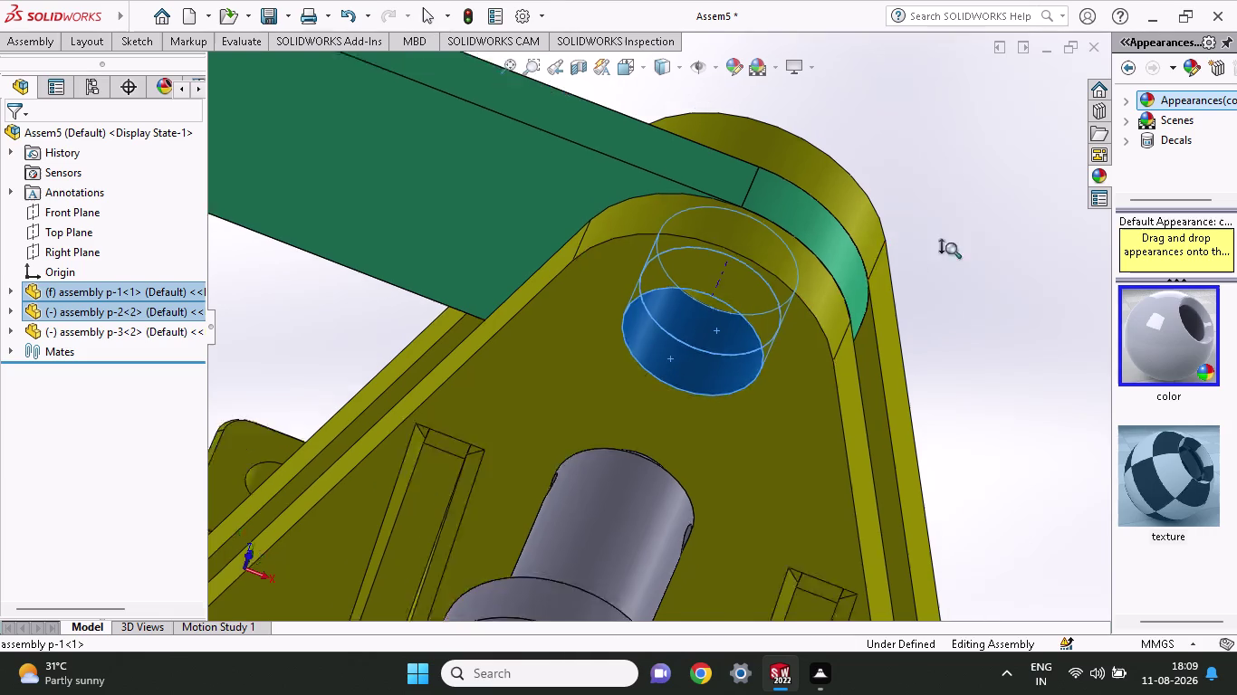
middle_drag(960, 221, 852, 426)
scroll(up, 3)
scroll(up, 3)
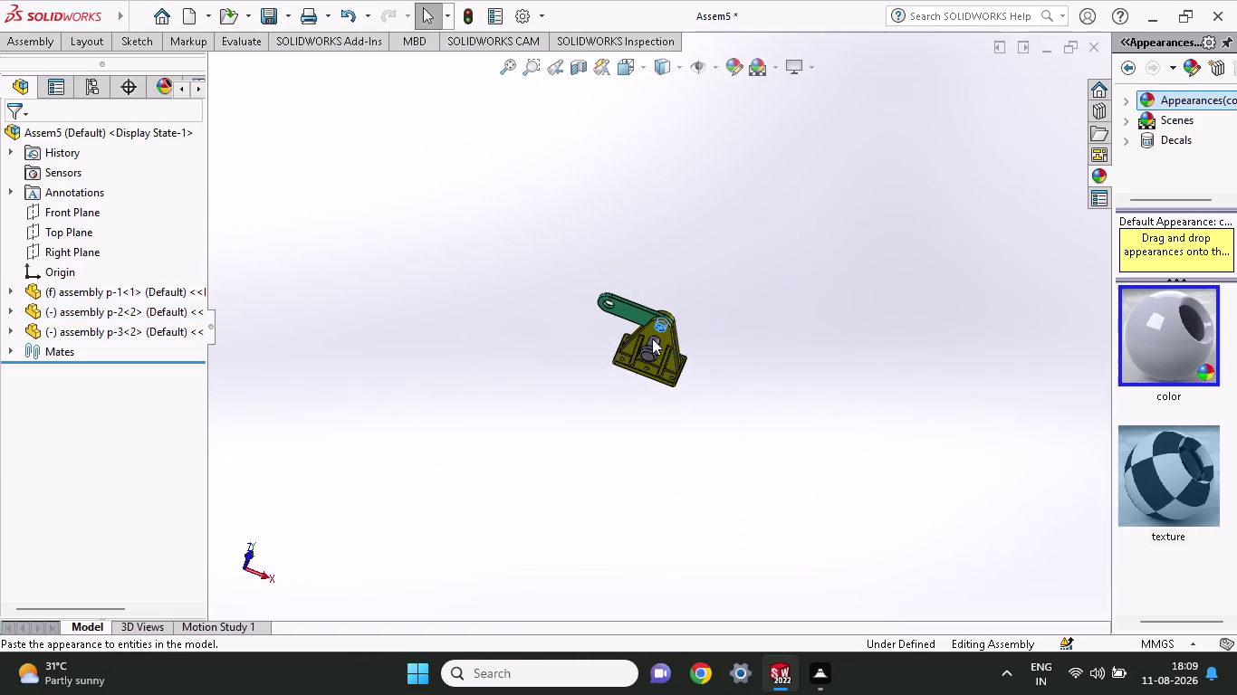
scroll(down, 3)
scroll(down, 3)
scroll(up, 3)
scroll(down, 3)
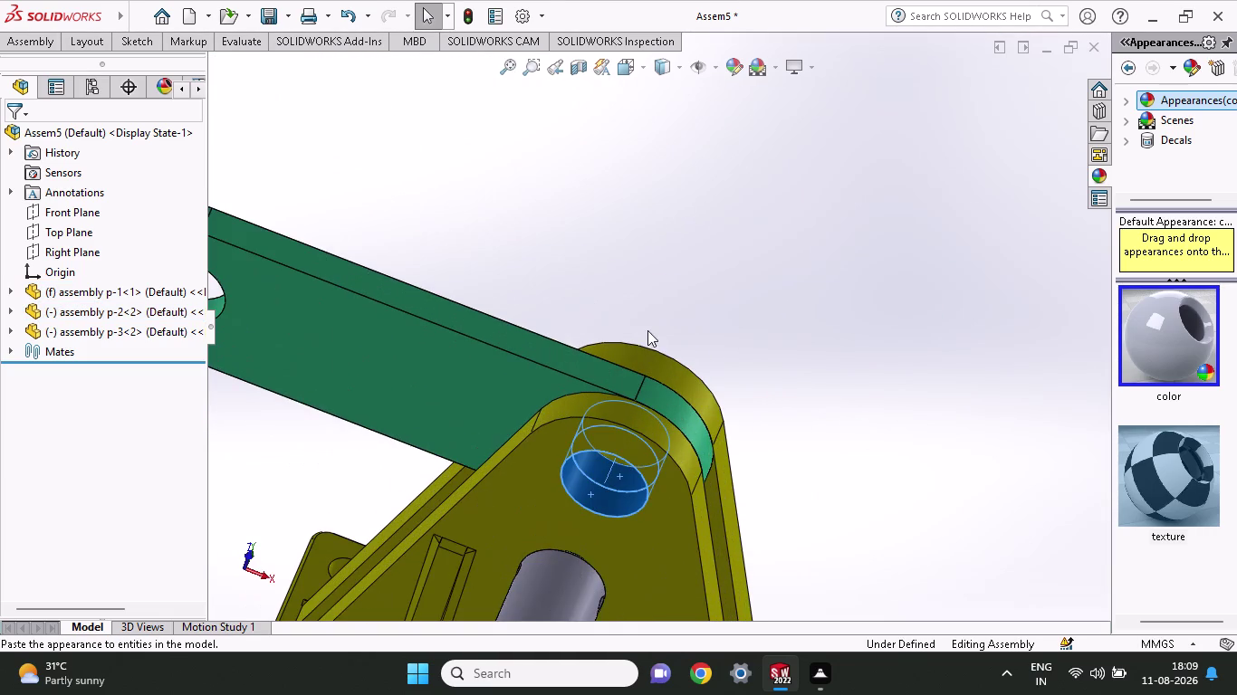
middle_drag(722, 278, 708, 376)
scroll(up, 3)
middle_drag(736, 290, 688, 479)
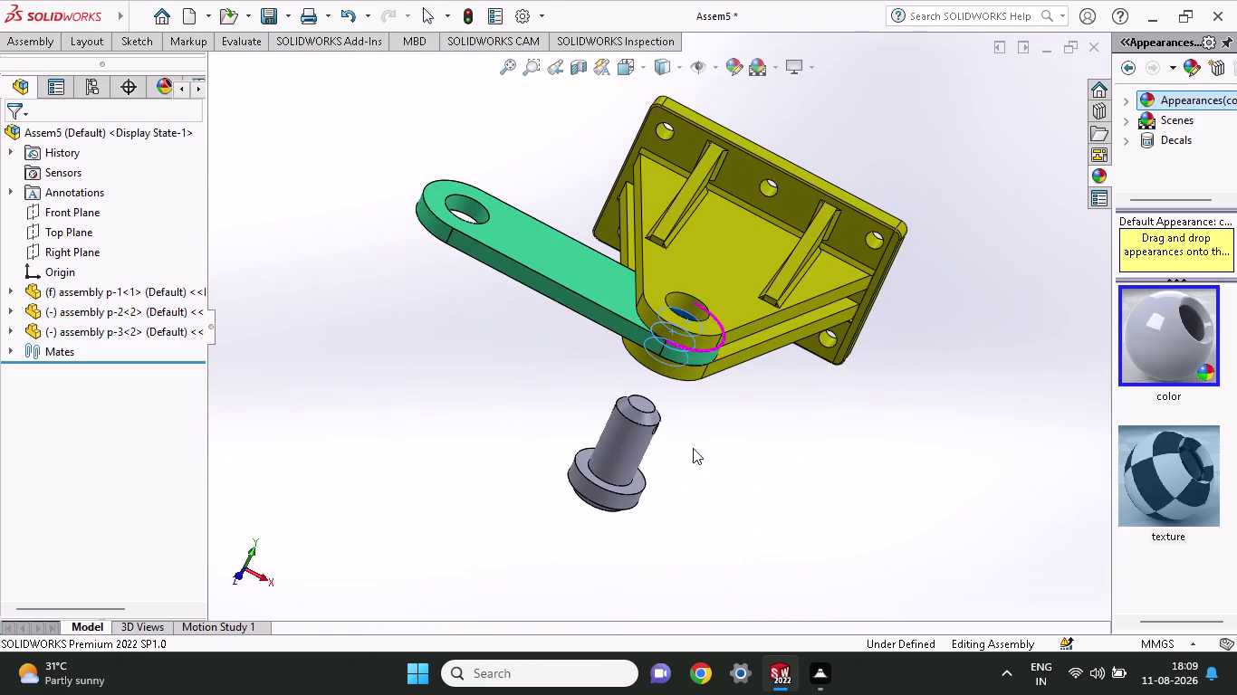
click(686, 304)
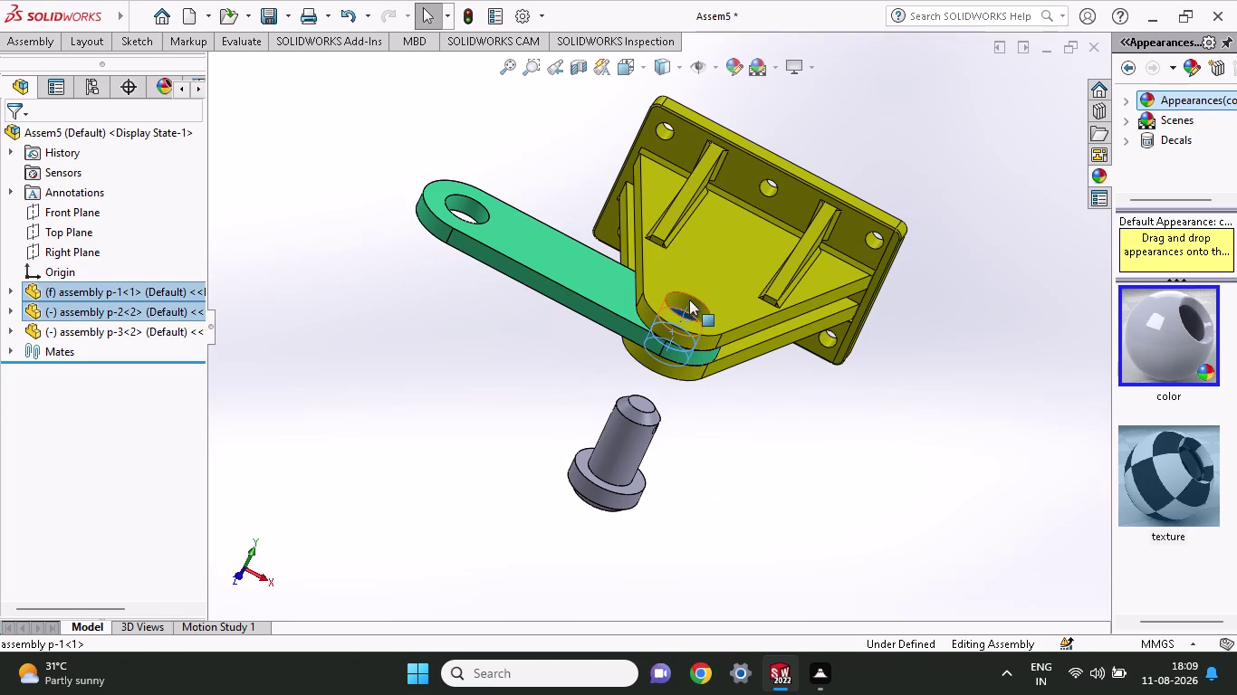
click(686, 304)
scroll(down, 3)
click(687, 304)
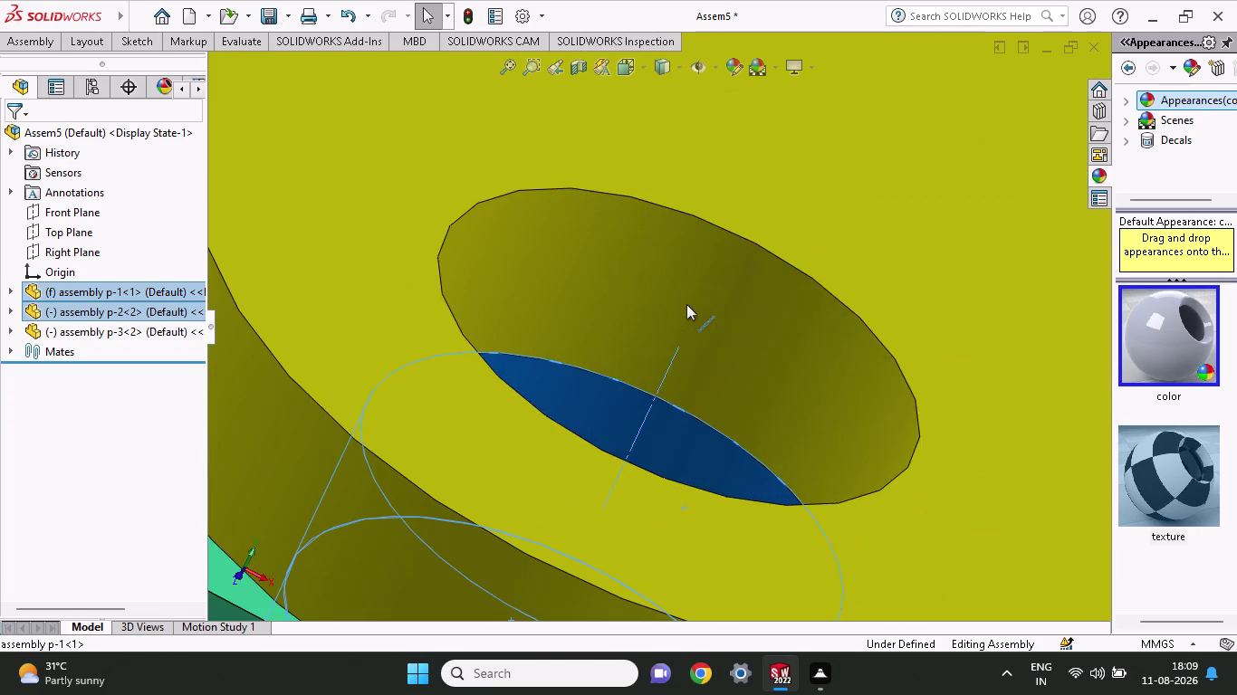
scroll(up, 3)
scroll(up, 3)
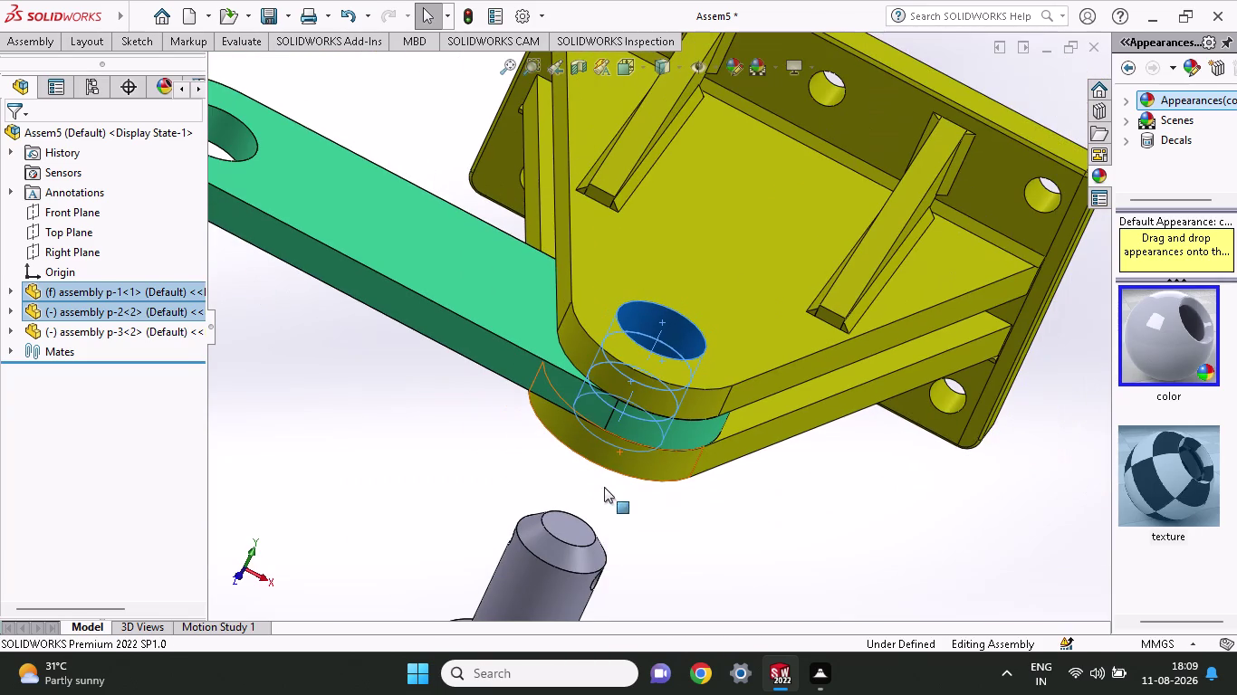
Clear the selection, then pick the pin's cylindrical face and the bracket hole face.
click(529, 598)
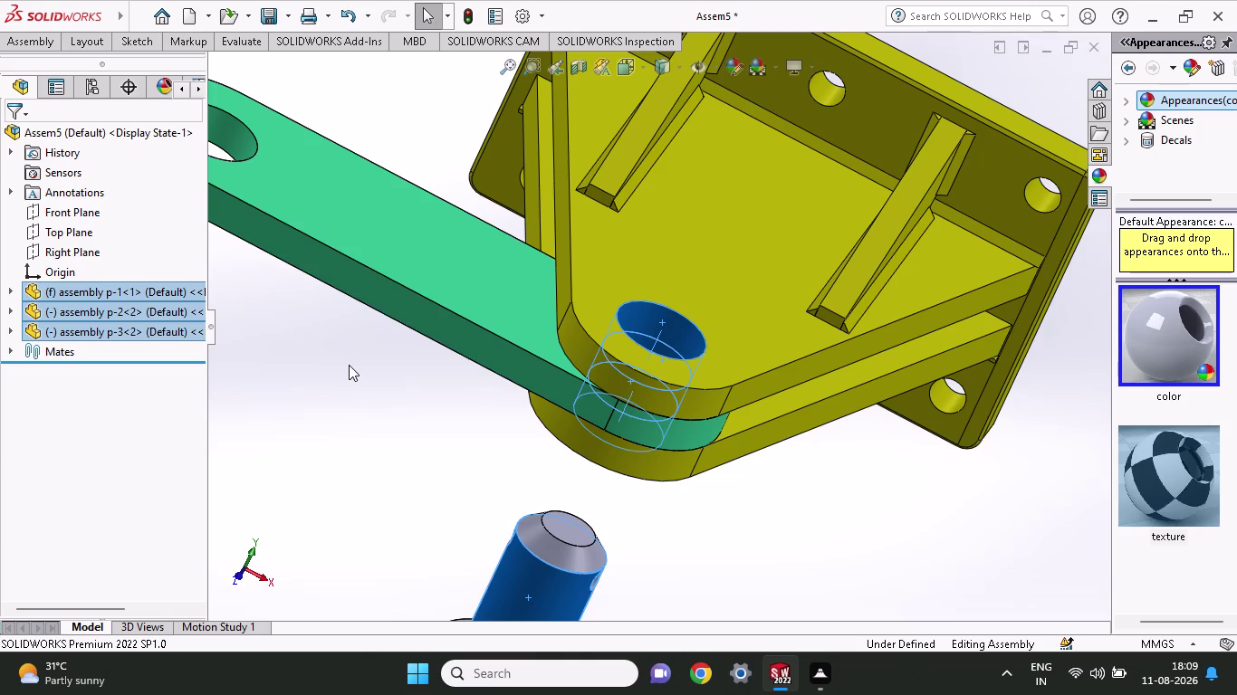
middle_drag(456, 418, 512, 307)
scroll(up, 3)
scroll(up, 3)
right_click(565, 334)
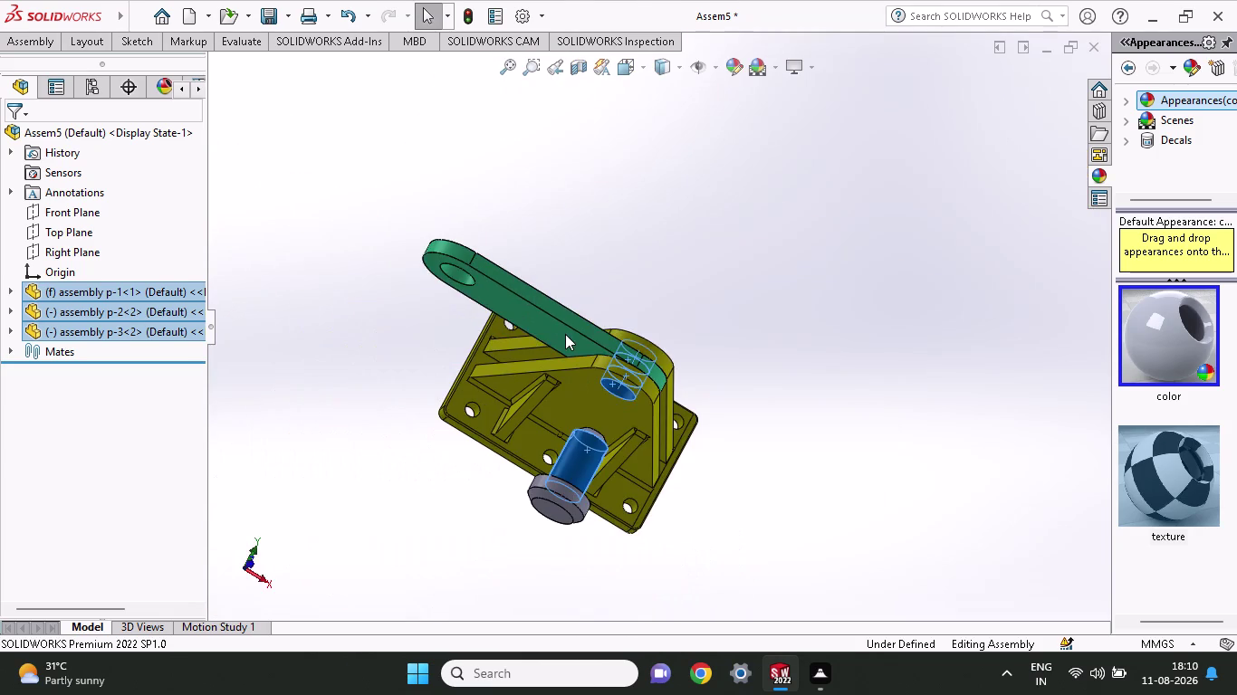
click(941, 353)
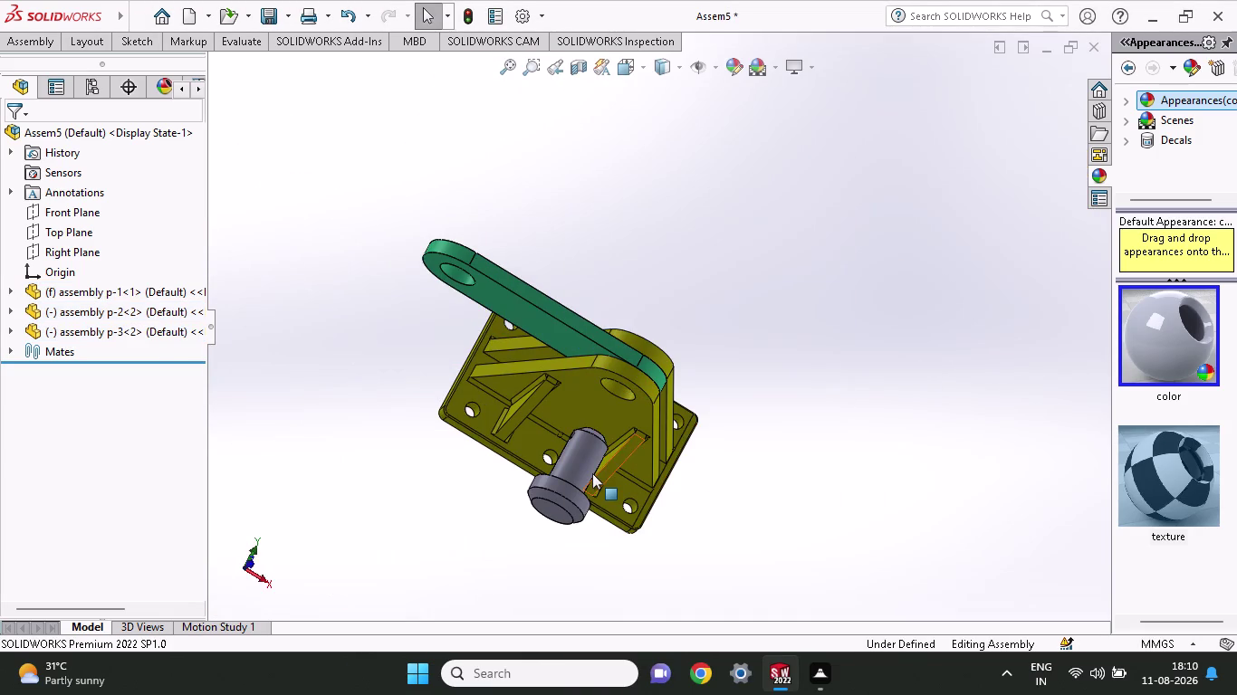
click(592, 473)
key(Escape)
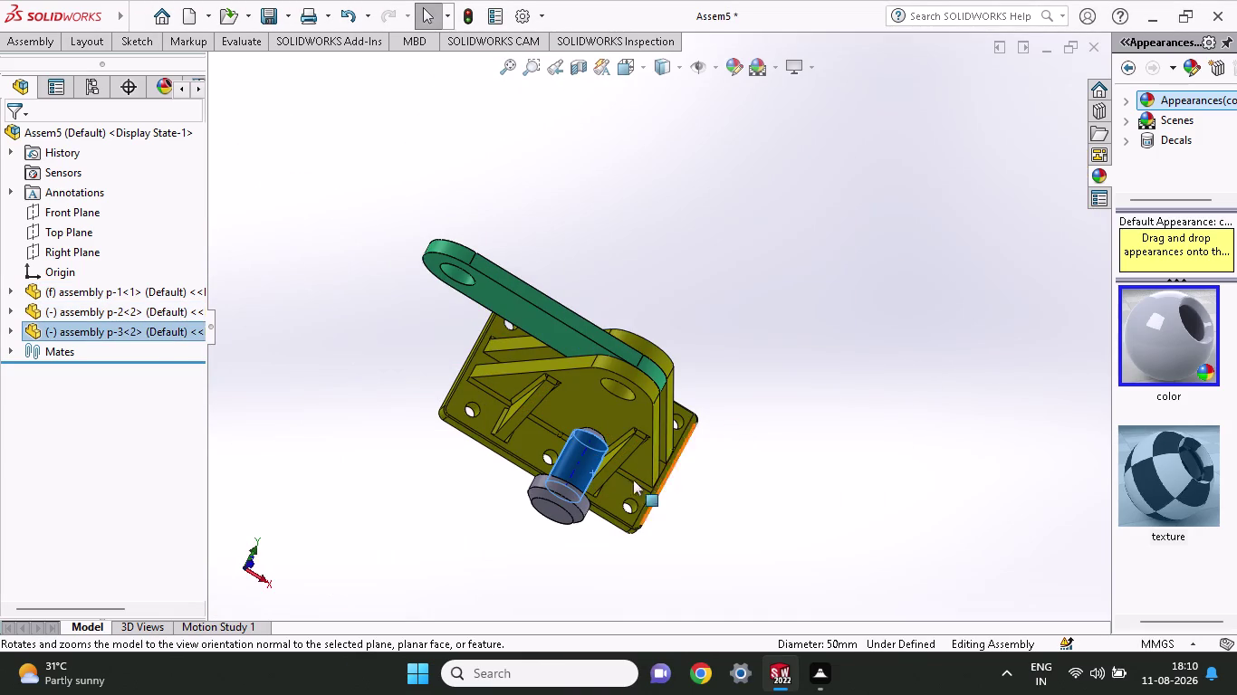
key(Escape)
click(585, 458)
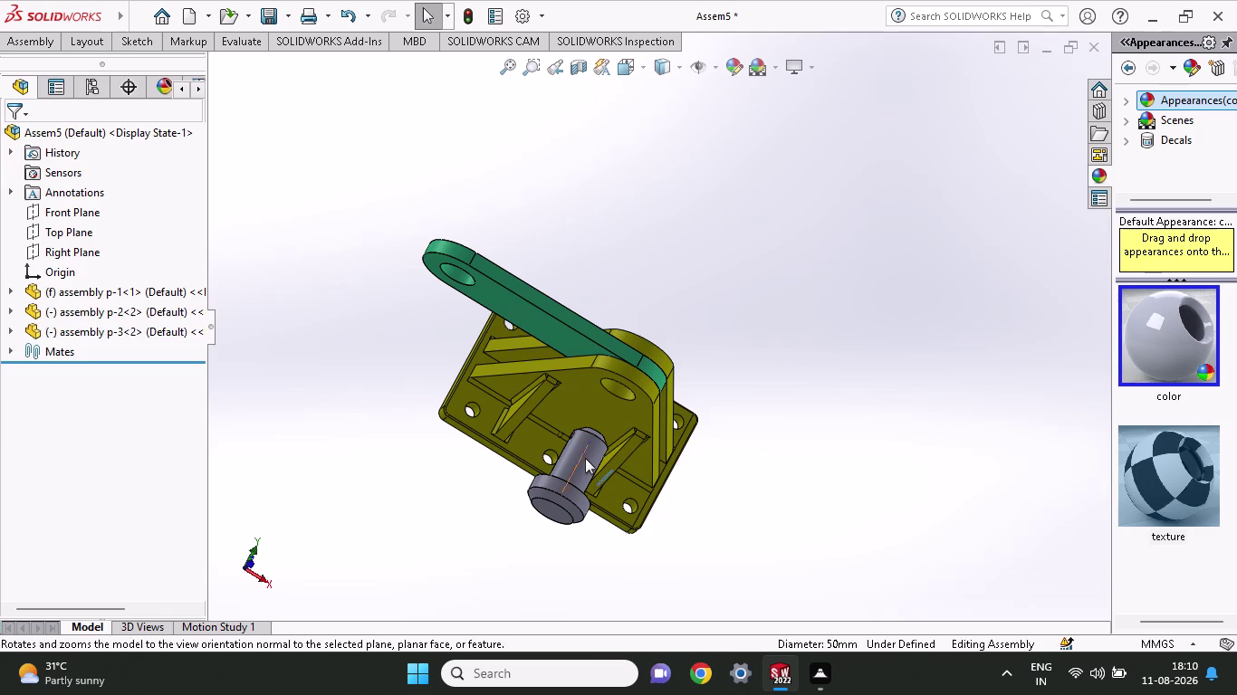
click(596, 456)
key(Escape)
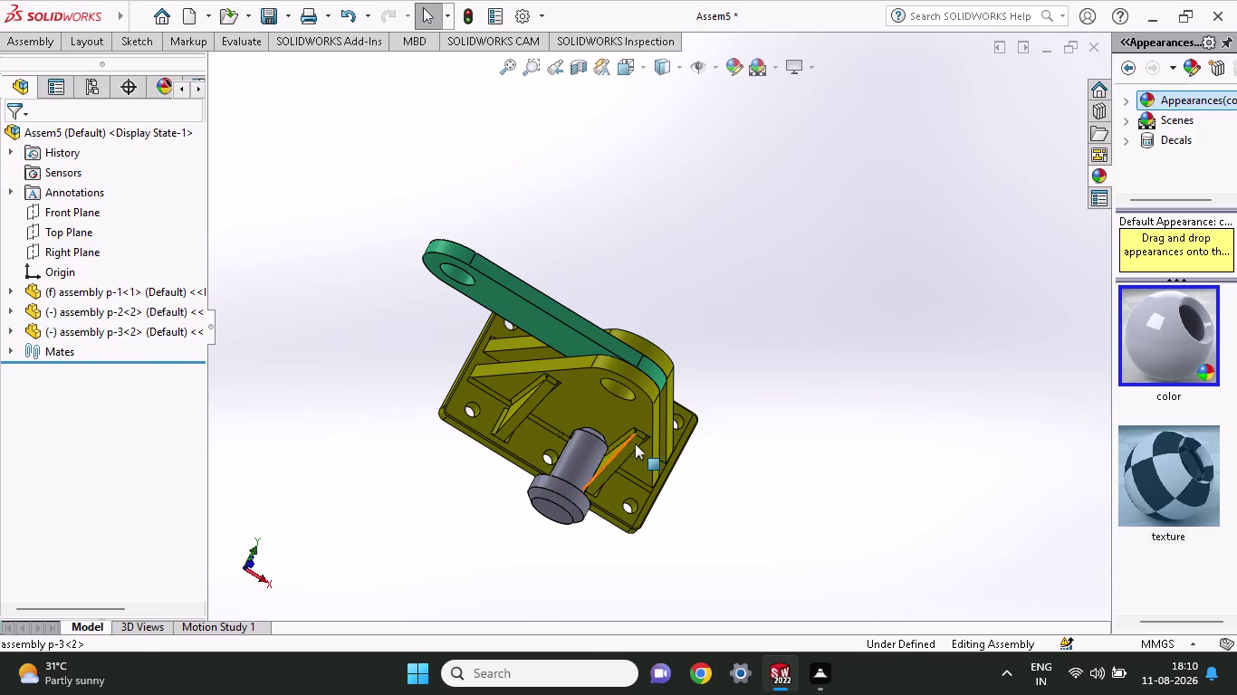
scroll(down, 3)
click(486, 445)
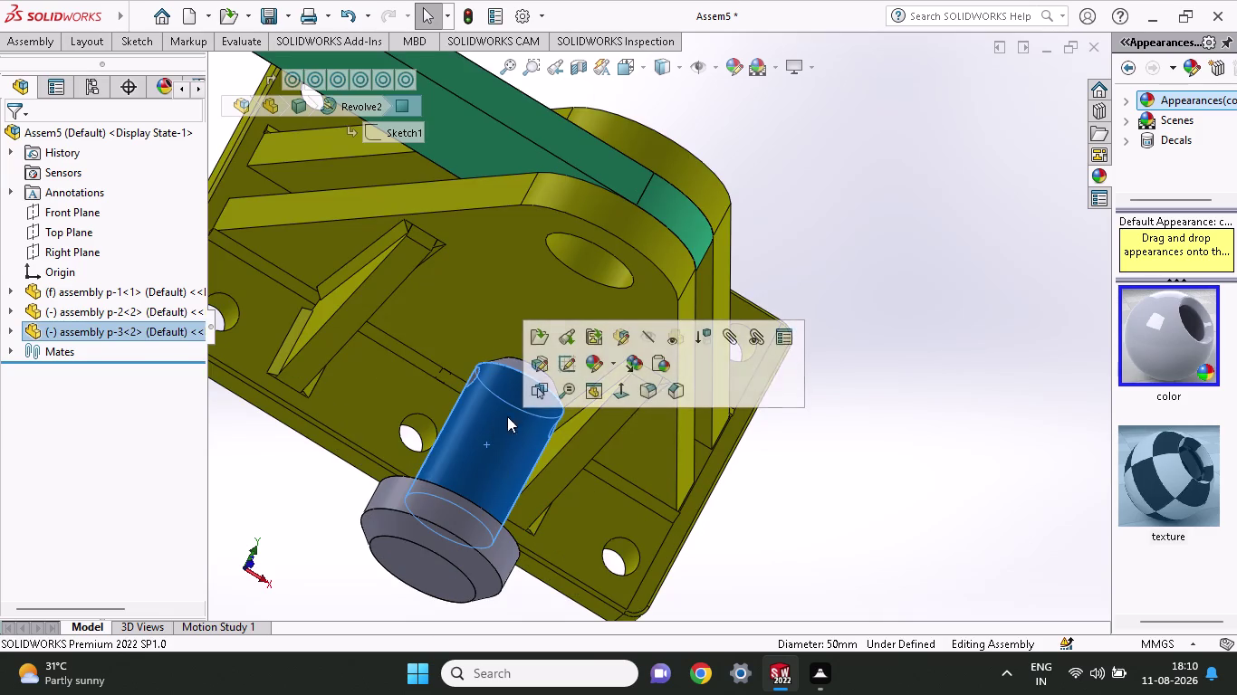
click(602, 279)
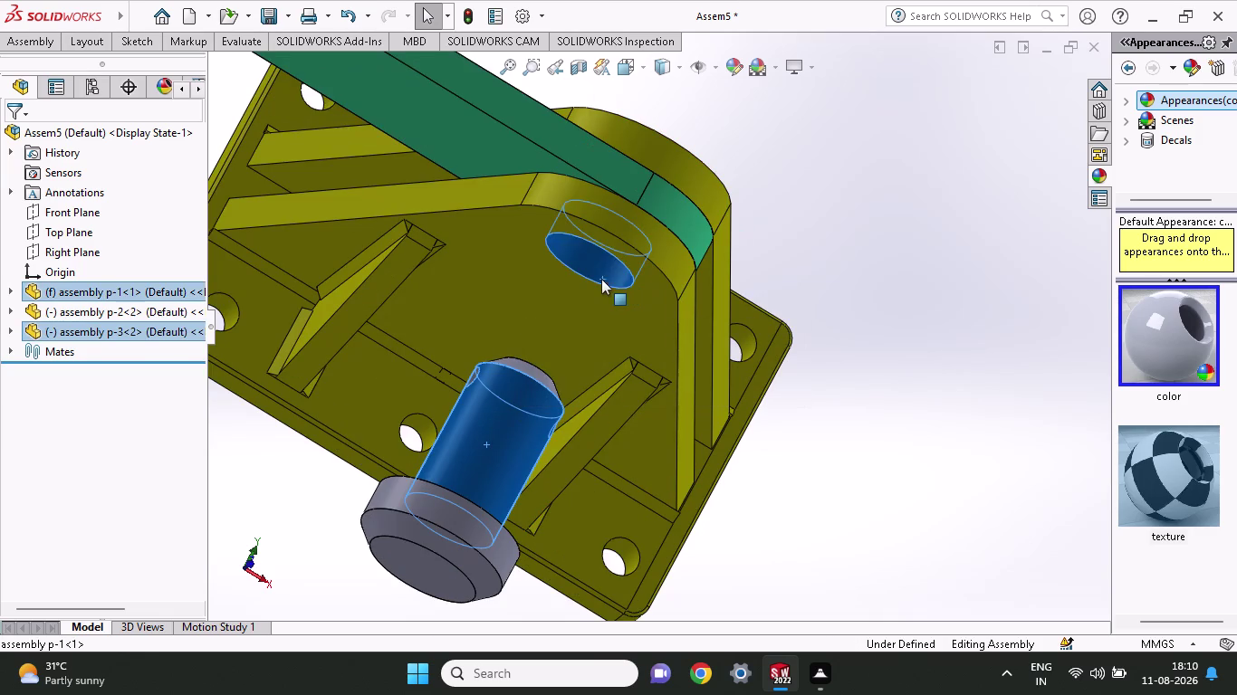
Pair the hole's inner face with the pin's cylindrical face and apply Concentric.
middle_drag(806, 202, 757, 351)
scroll(down, 3)
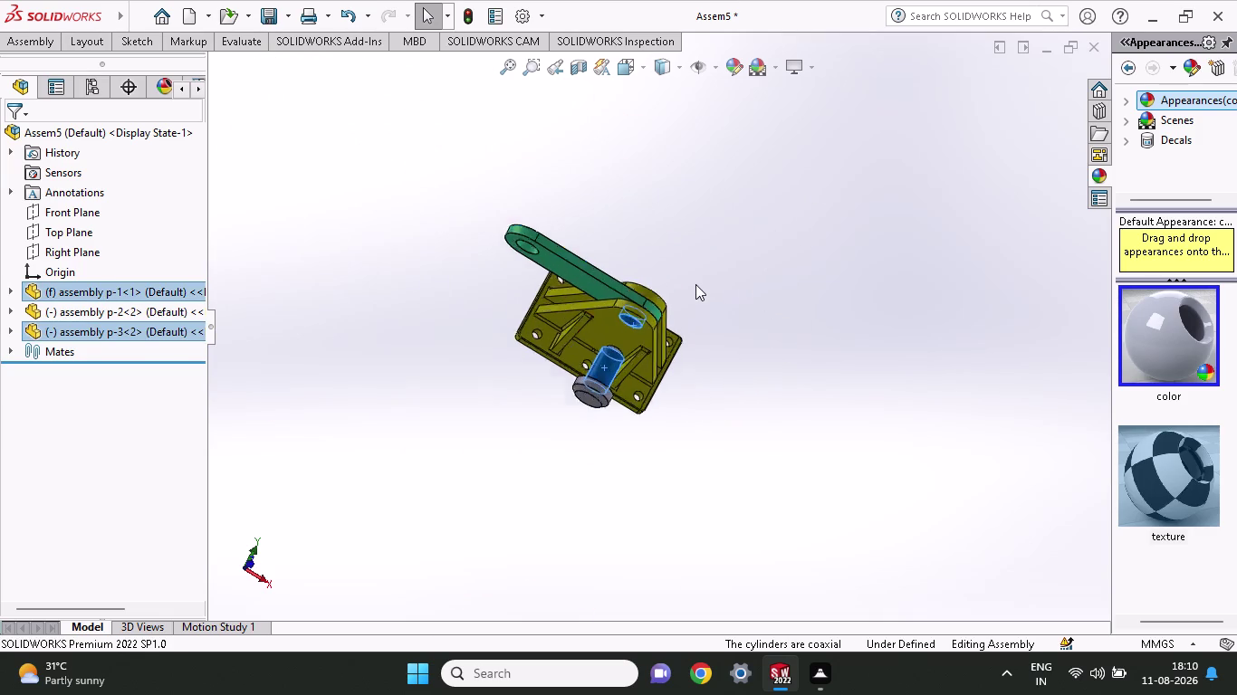
scroll(down, 3)
scroll(down, 3)
middle_drag(605, 302, 569, 448)
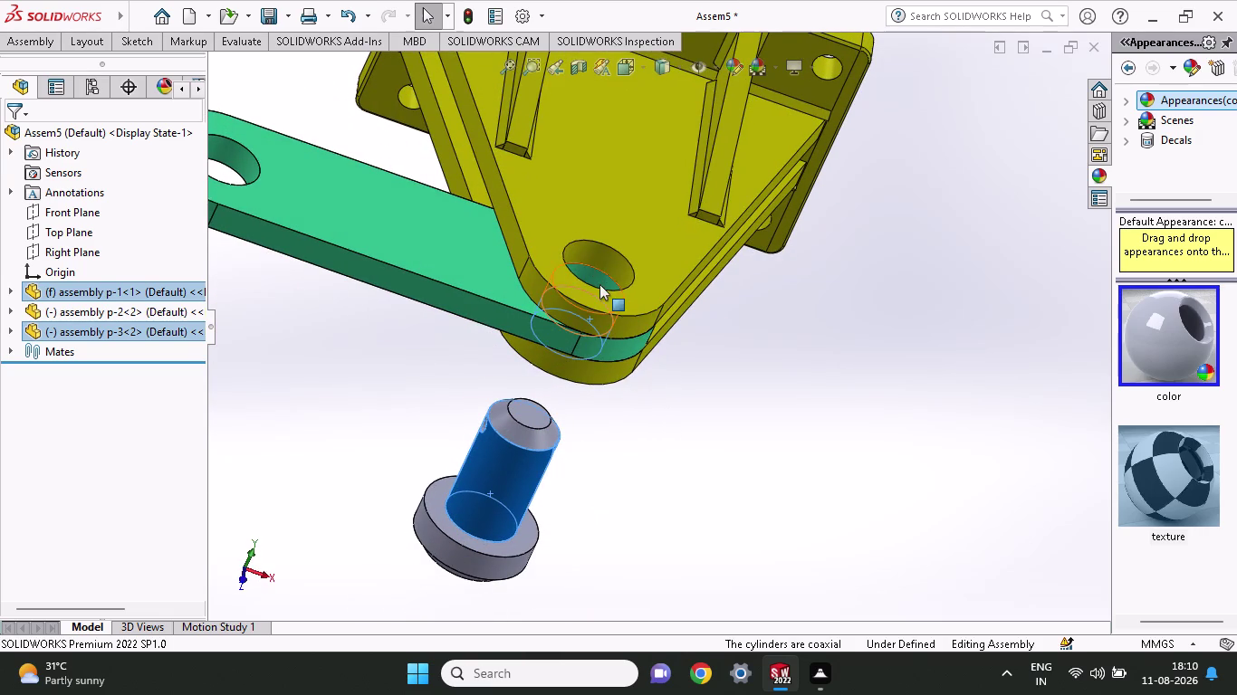
click(602, 260)
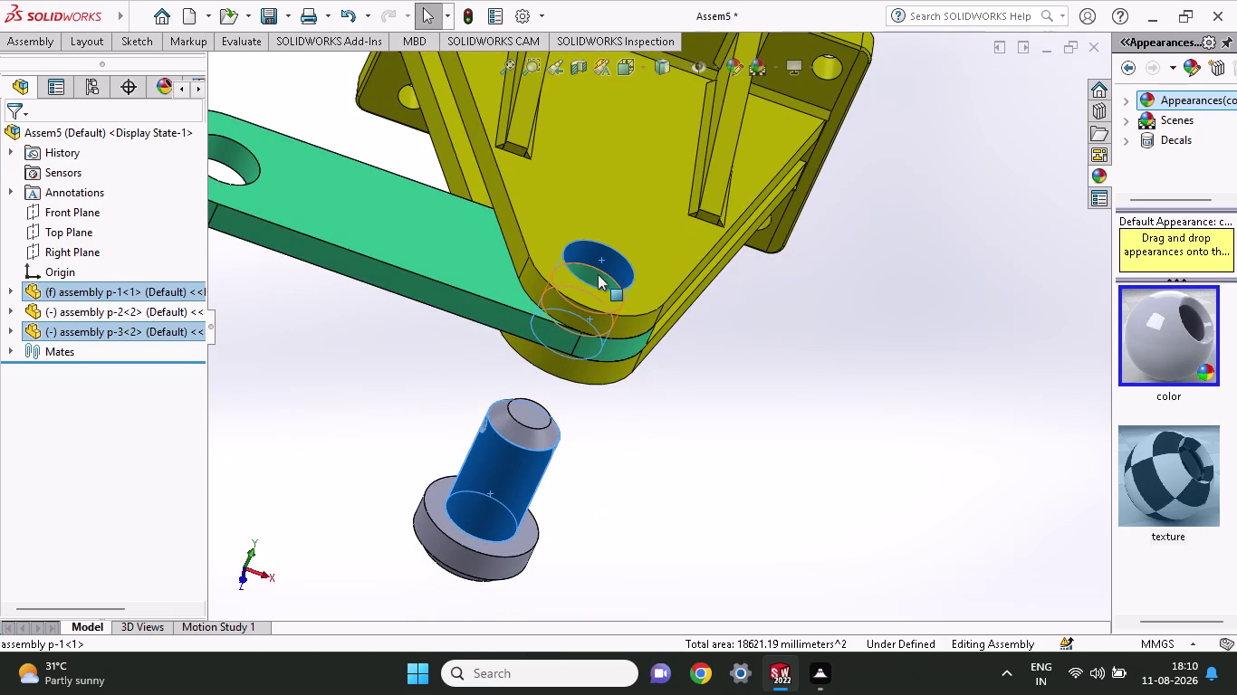
click(597, 274)
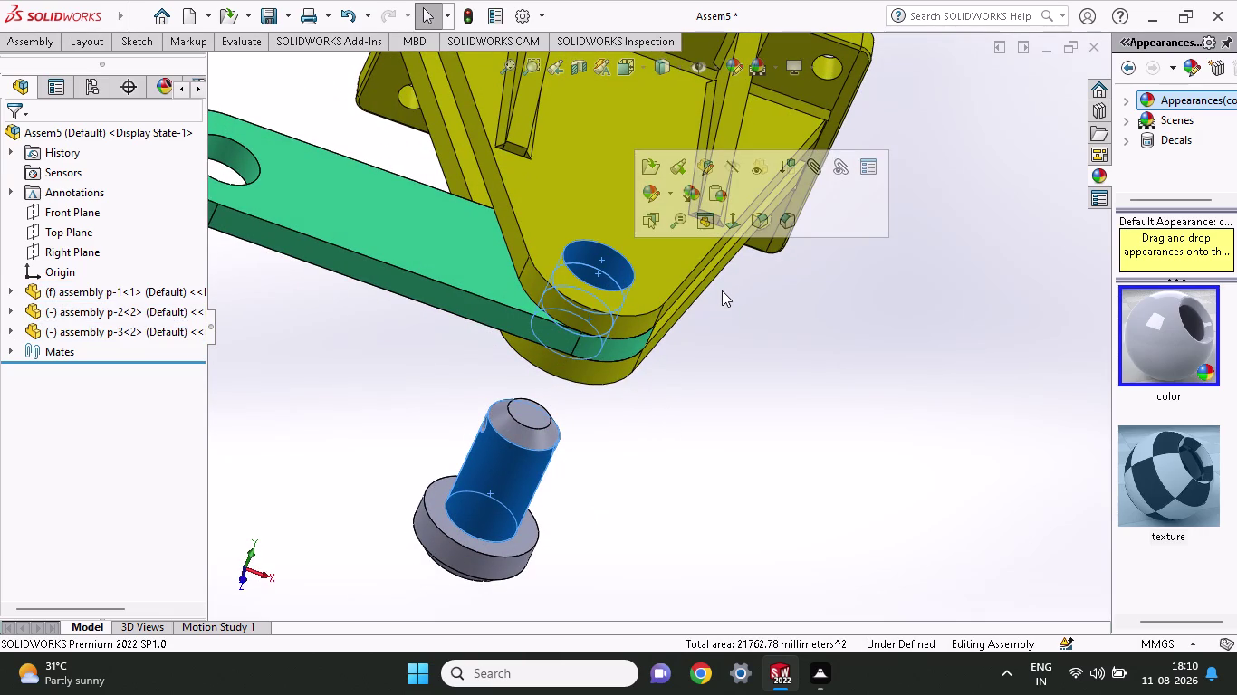
middle_drag(687, 331, 723, 282)
key(Escape)
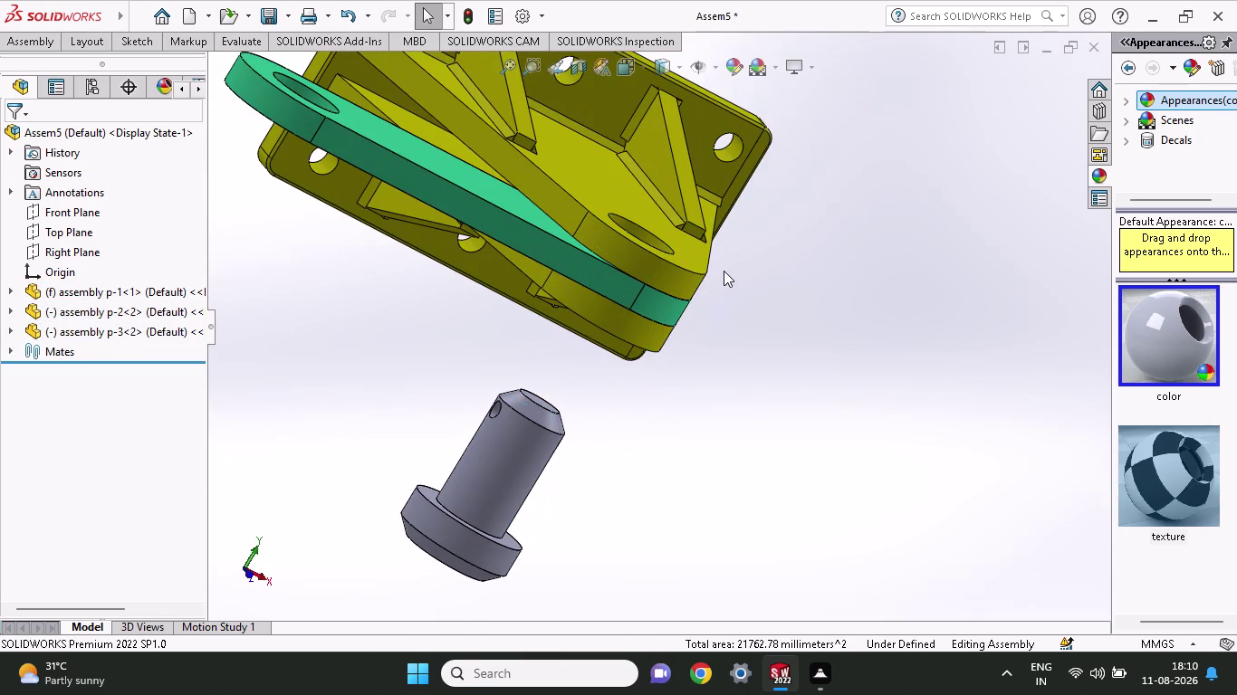
middle_drag(727, 263, 678, 356)
click(630, 245)
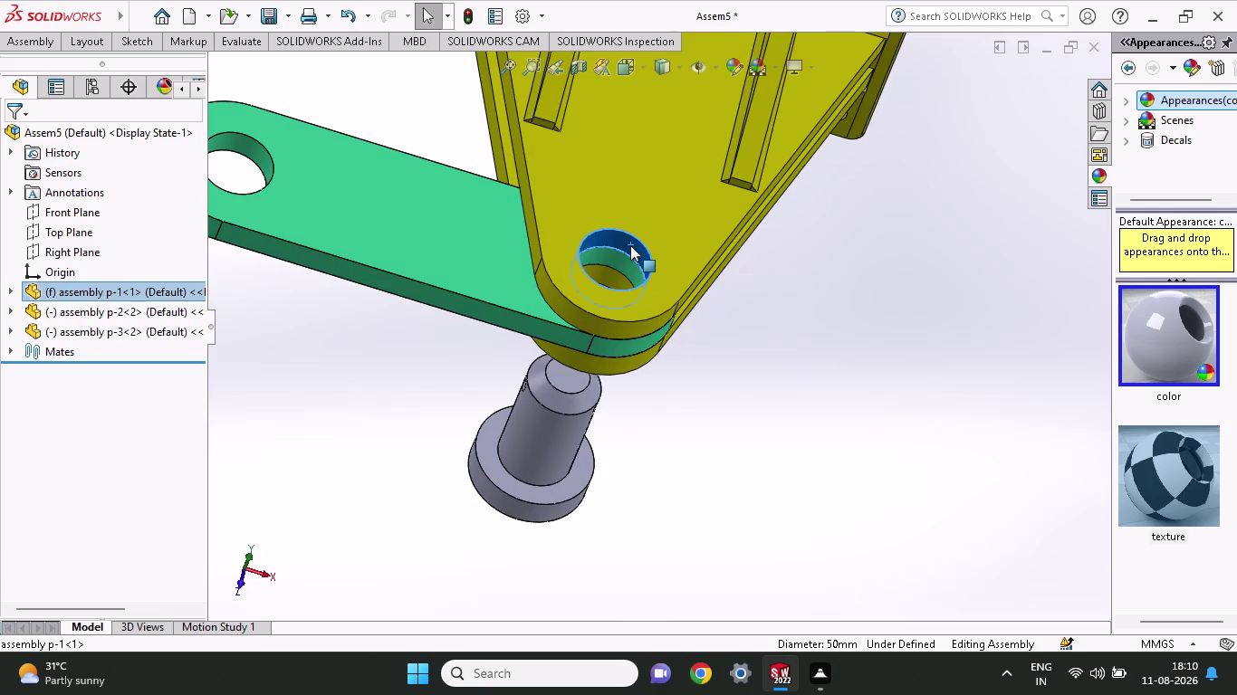
click(559, 428)
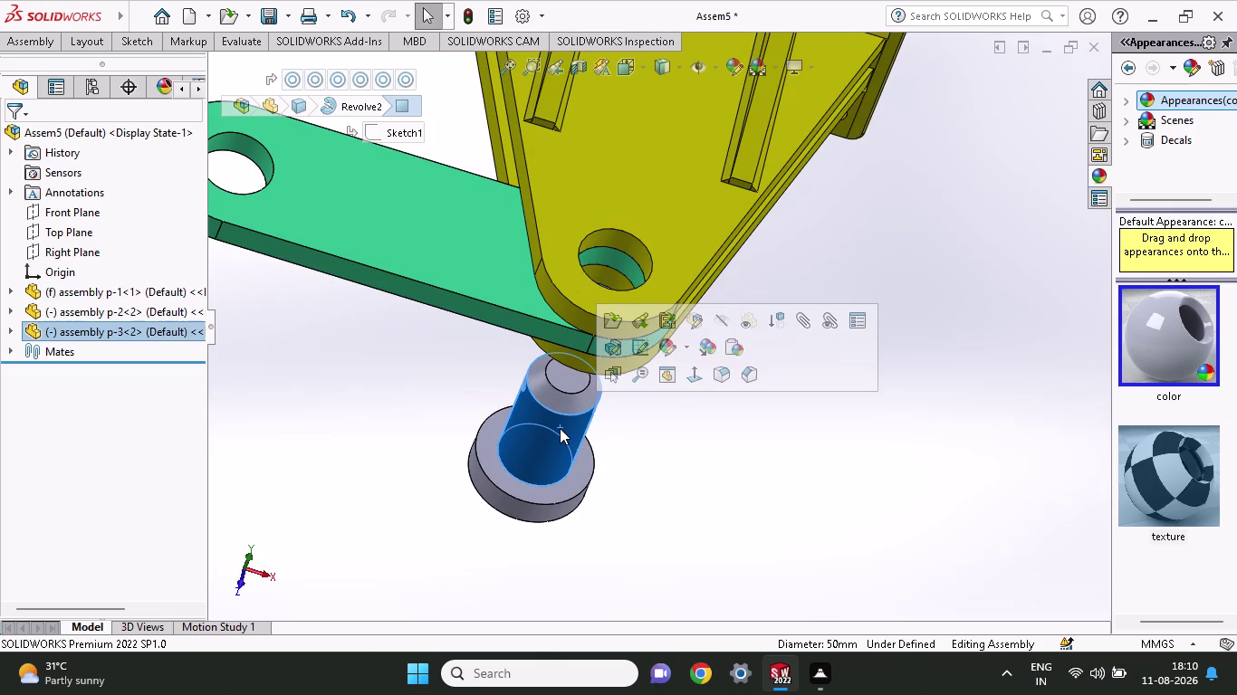
click(624, 246)
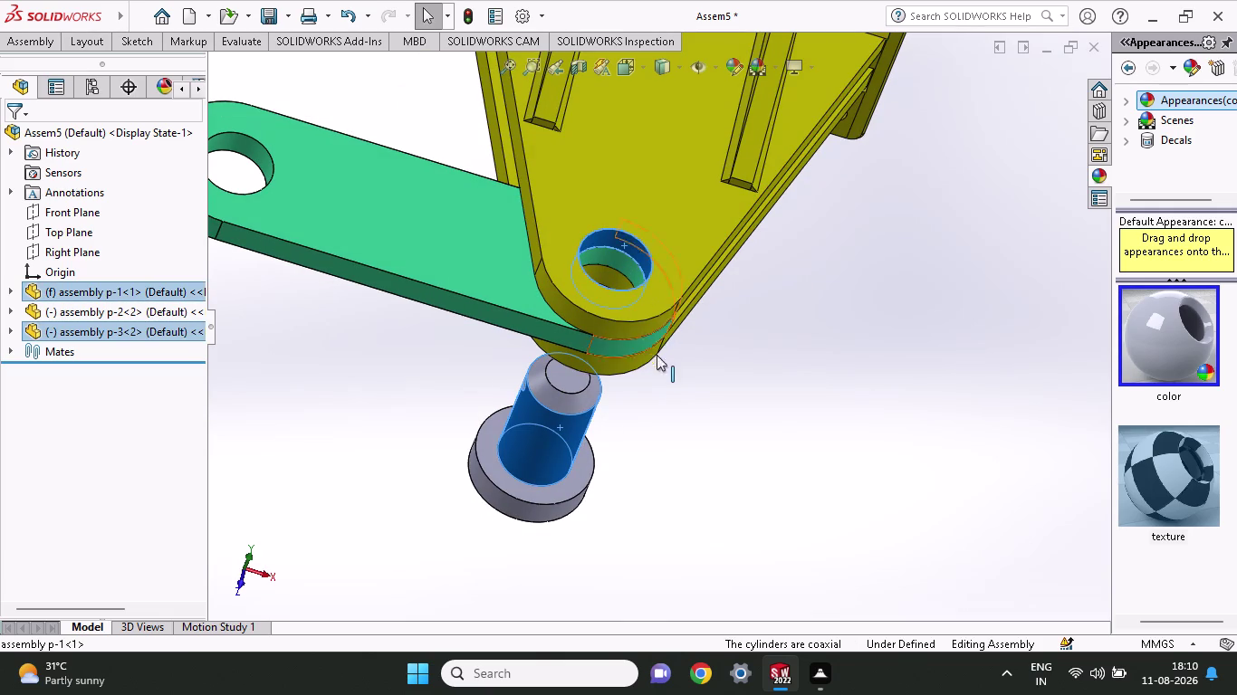
key(Escape)
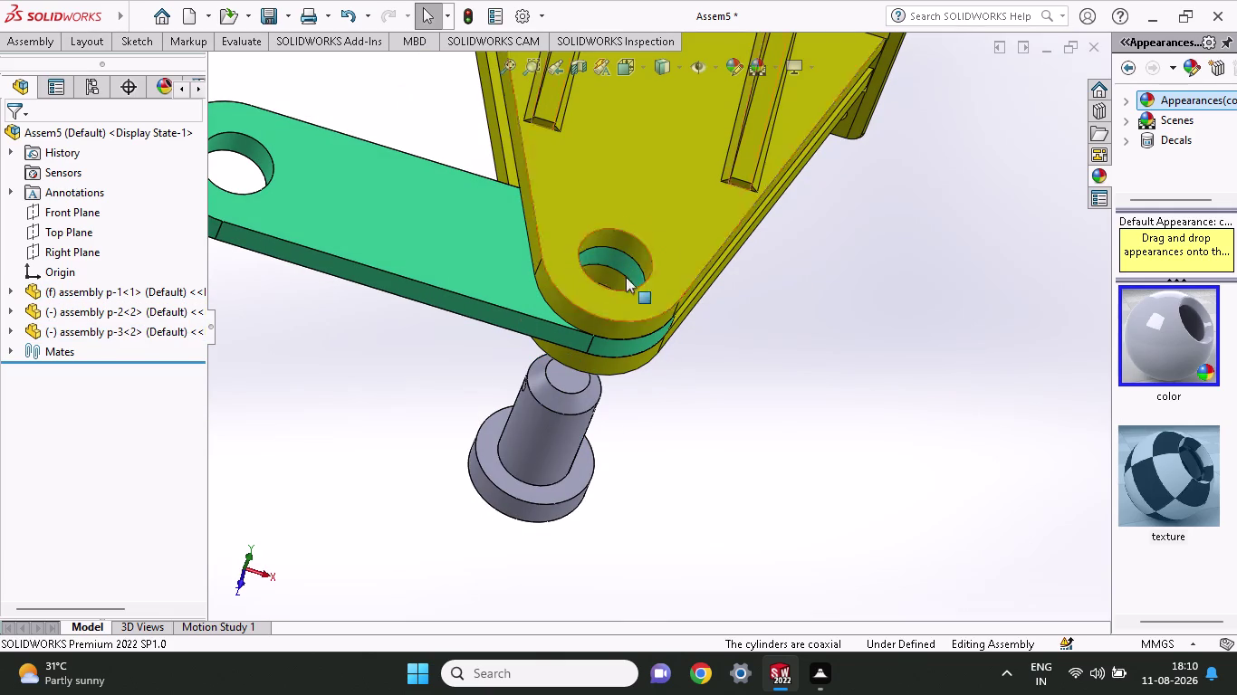
click(630, 251)
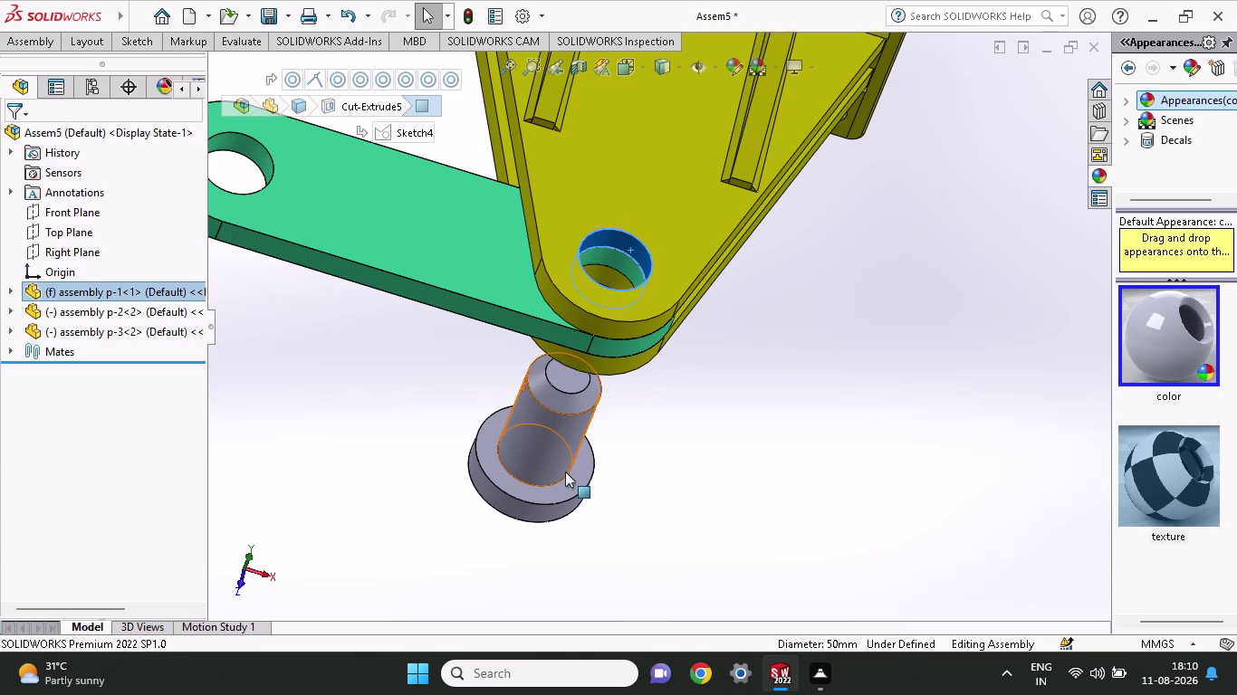
click(560, 451)
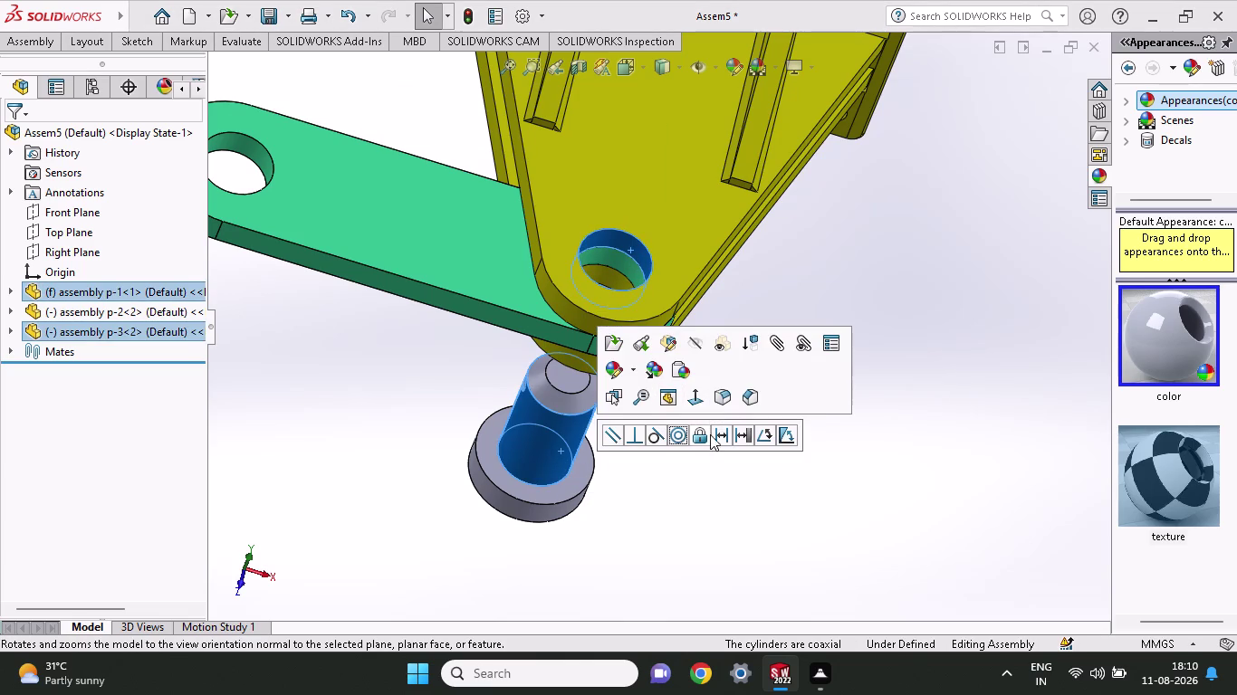
click(680, 439)
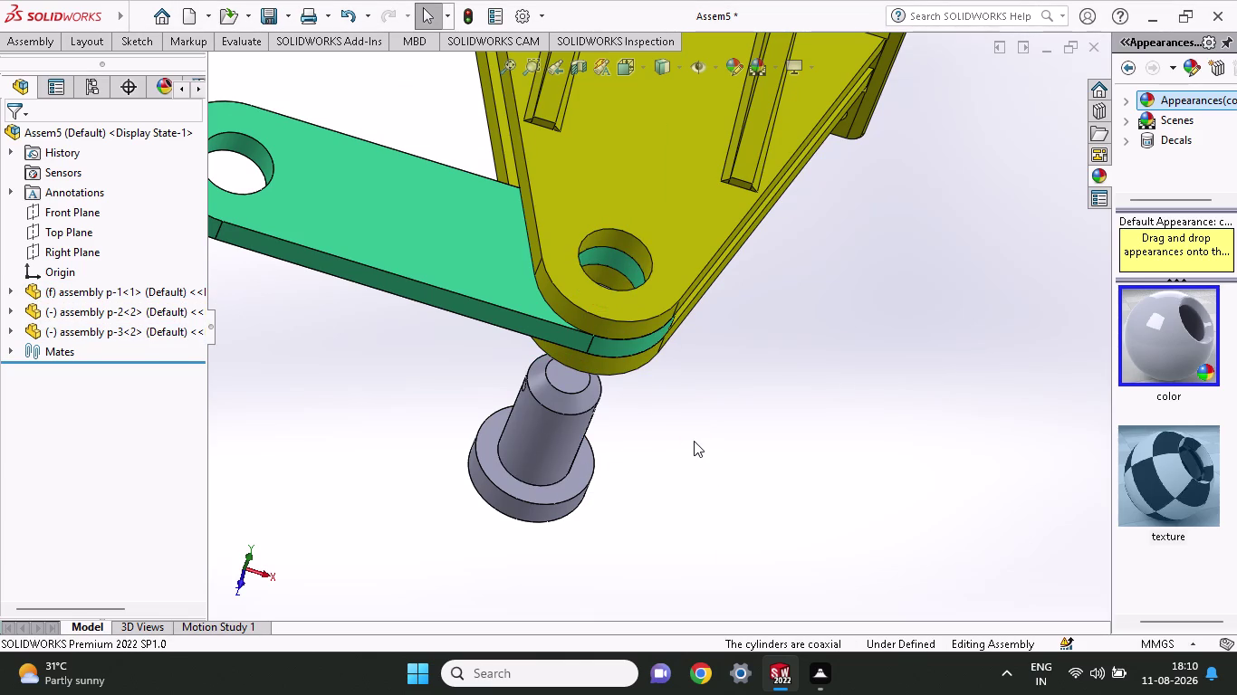
middle_drag(694, 445, 810, 273)
Check the pin's alignment from several angles, then drag the pin toward the bracket hole.
scroll(up, 3)
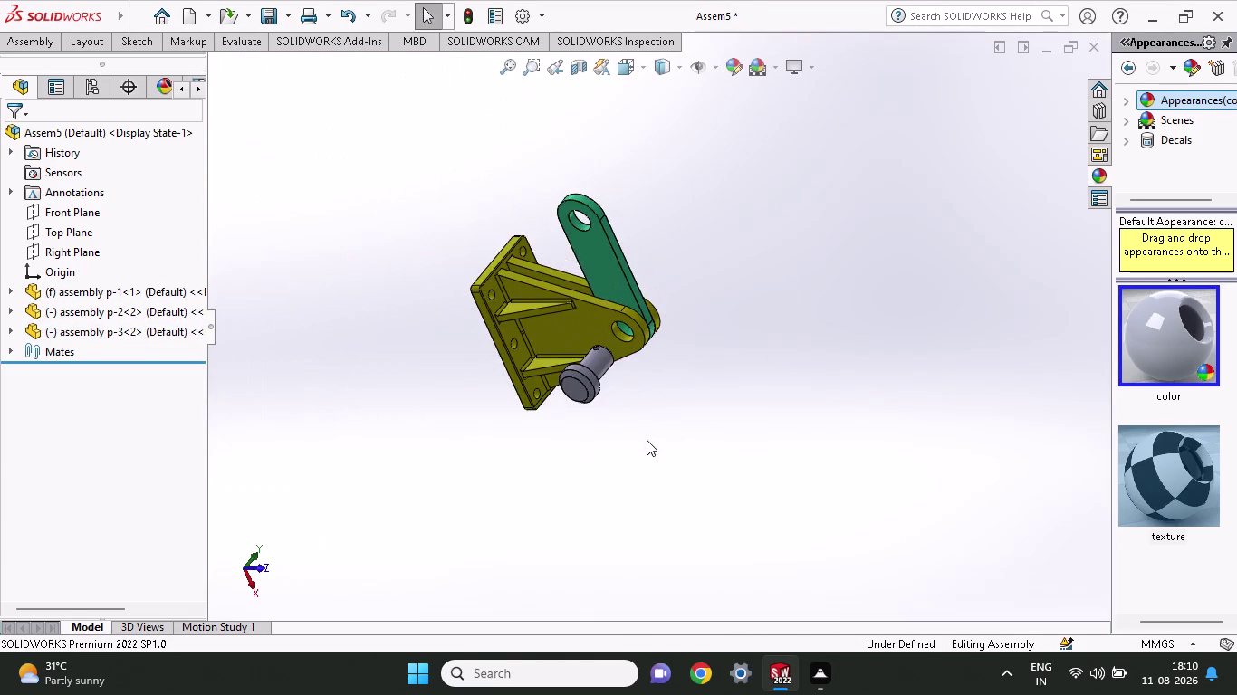
middle_drag(646, 442, 560, 245)
scroll(up, 3)
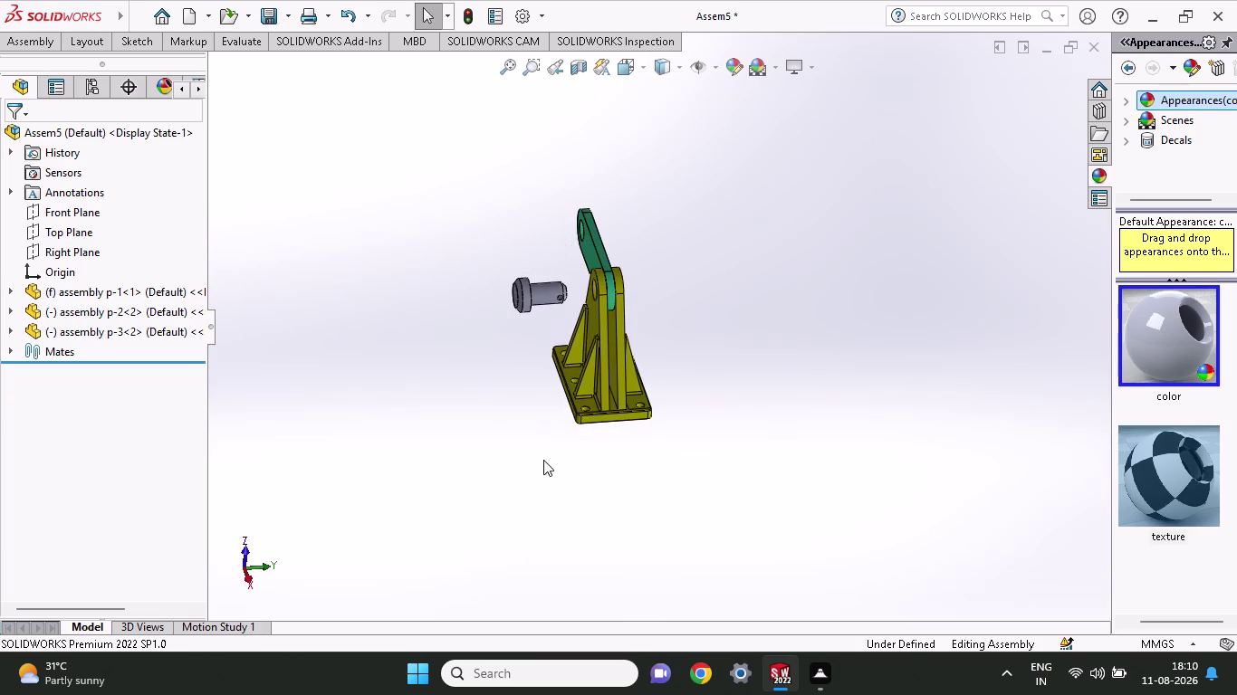
middle_drag(543, 460, 708, 571)
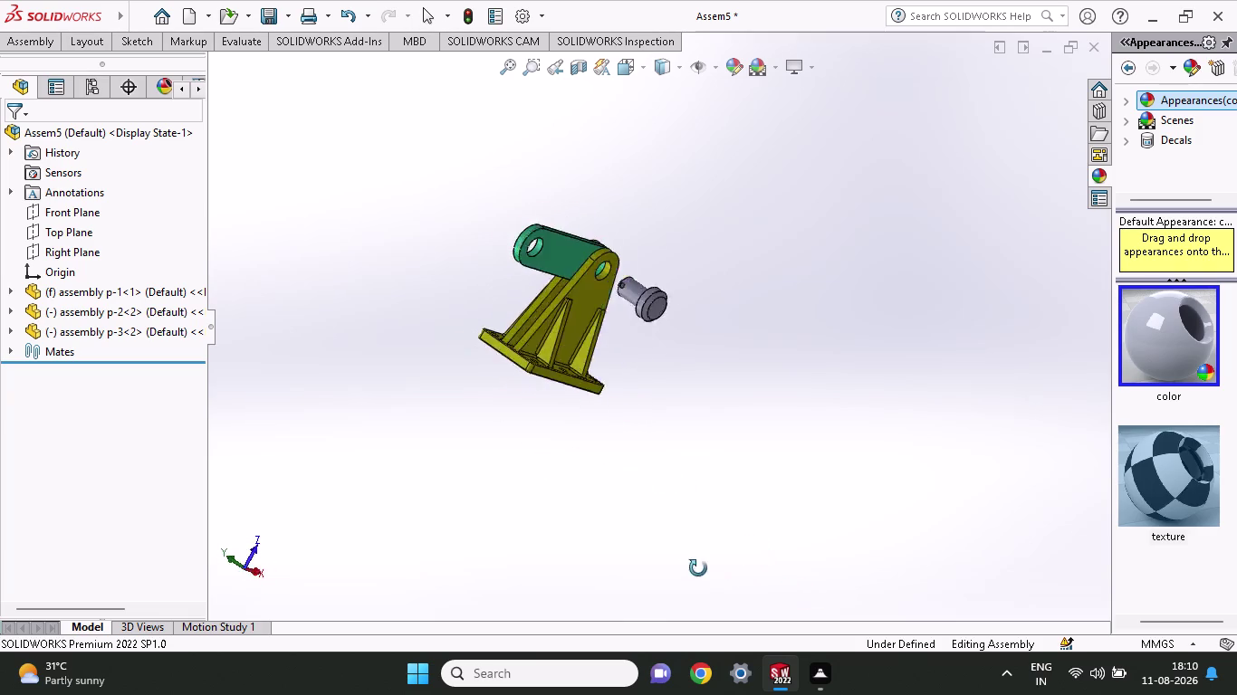
middle_drag(707, 571, 599, 515)
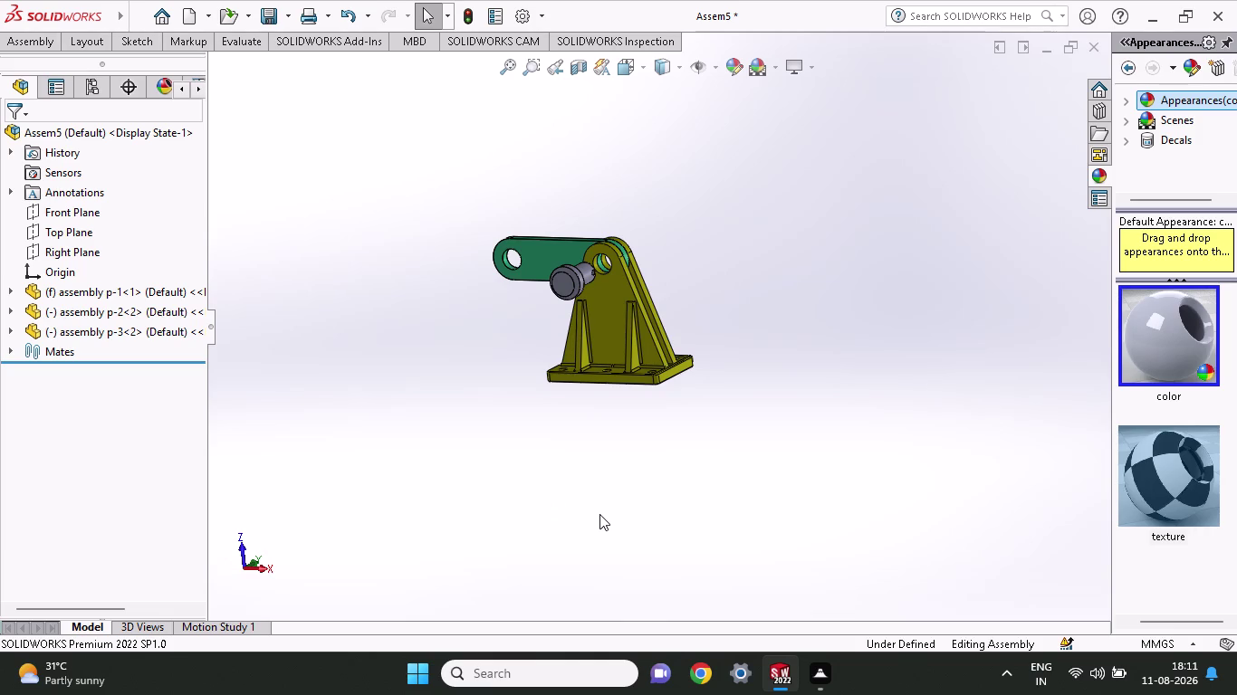
middle_drag(630, 171, 540, 265)
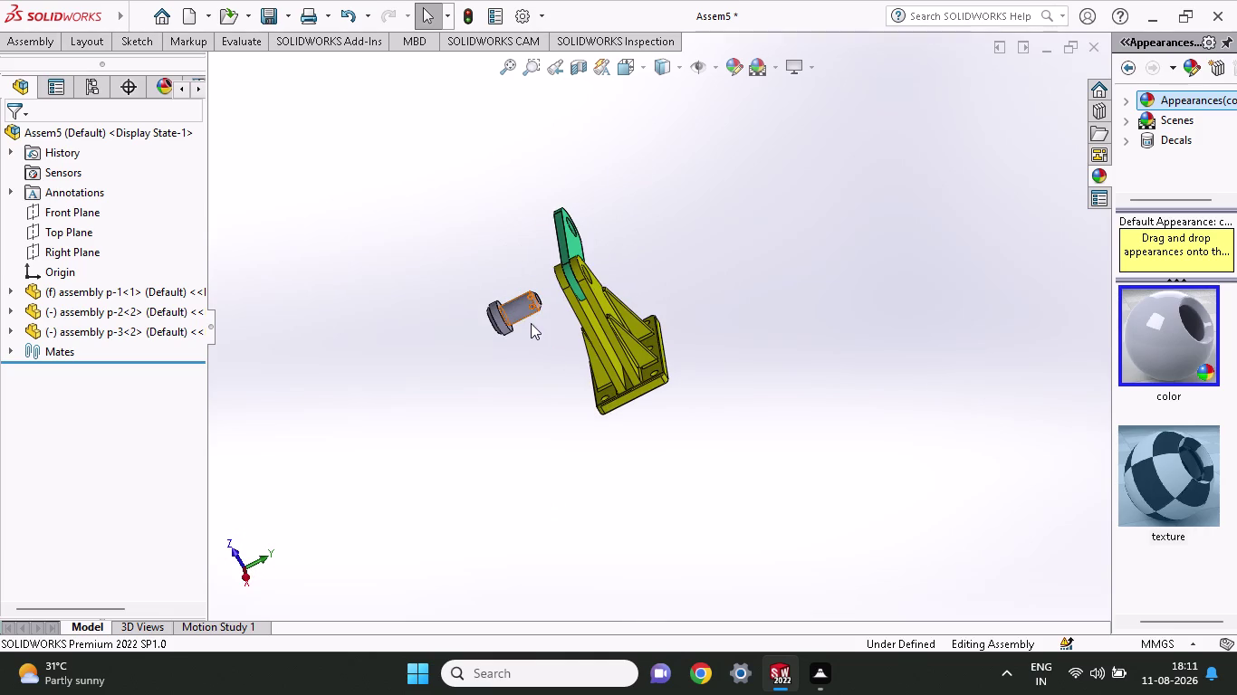
drag(527, 311, 647, 271)
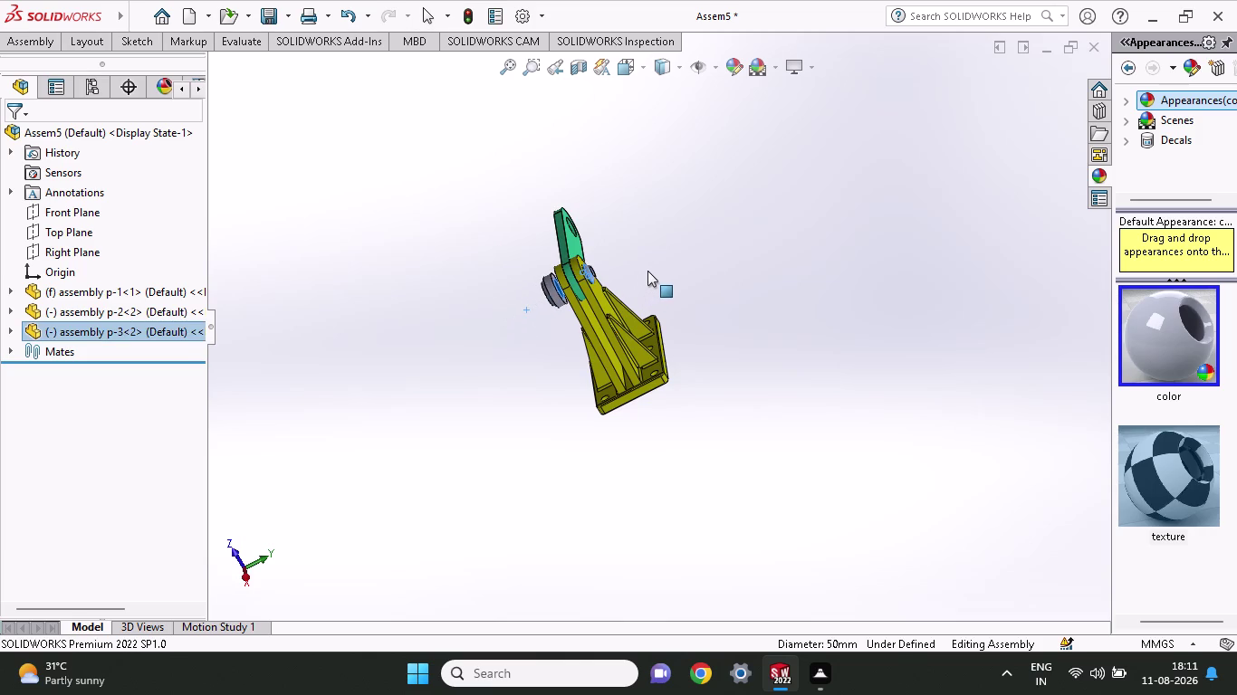
Swing the green lever up, down to horizontal and back around the pin.
drag(648, 271, 650, 268)
middle_drag(721, 329, 763, 307)
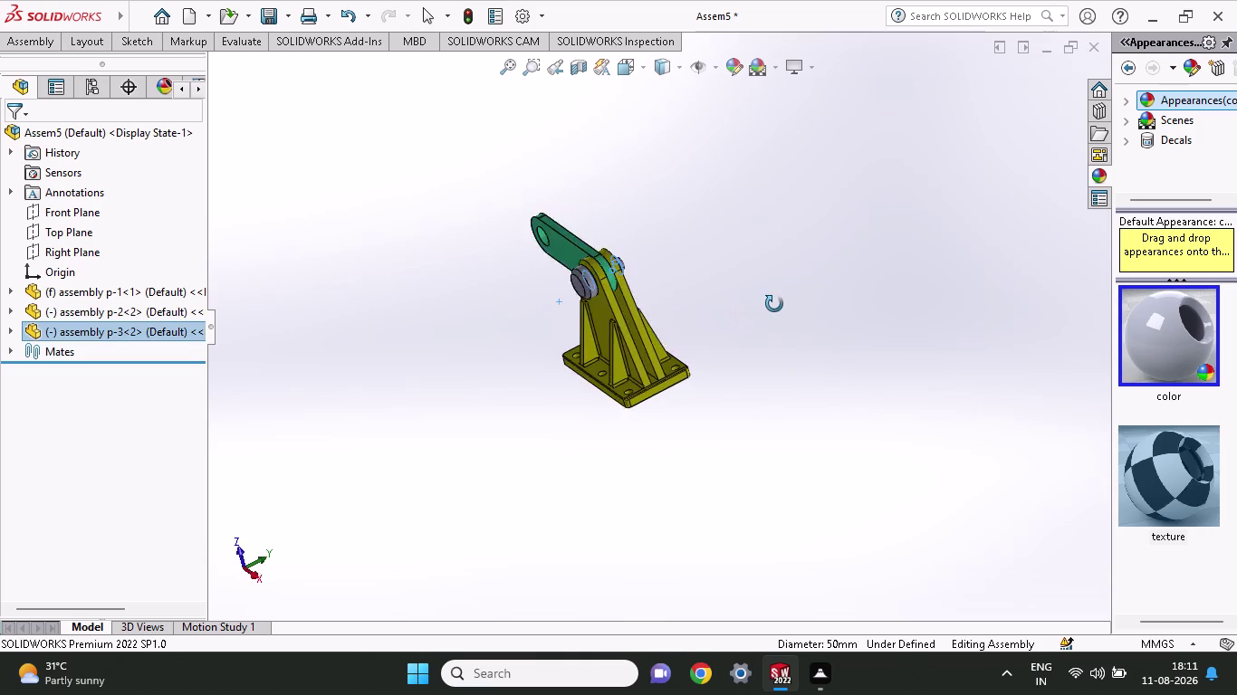
middle_drag(763, 307, 800, 296)
drag(568, 253, 741, 418)
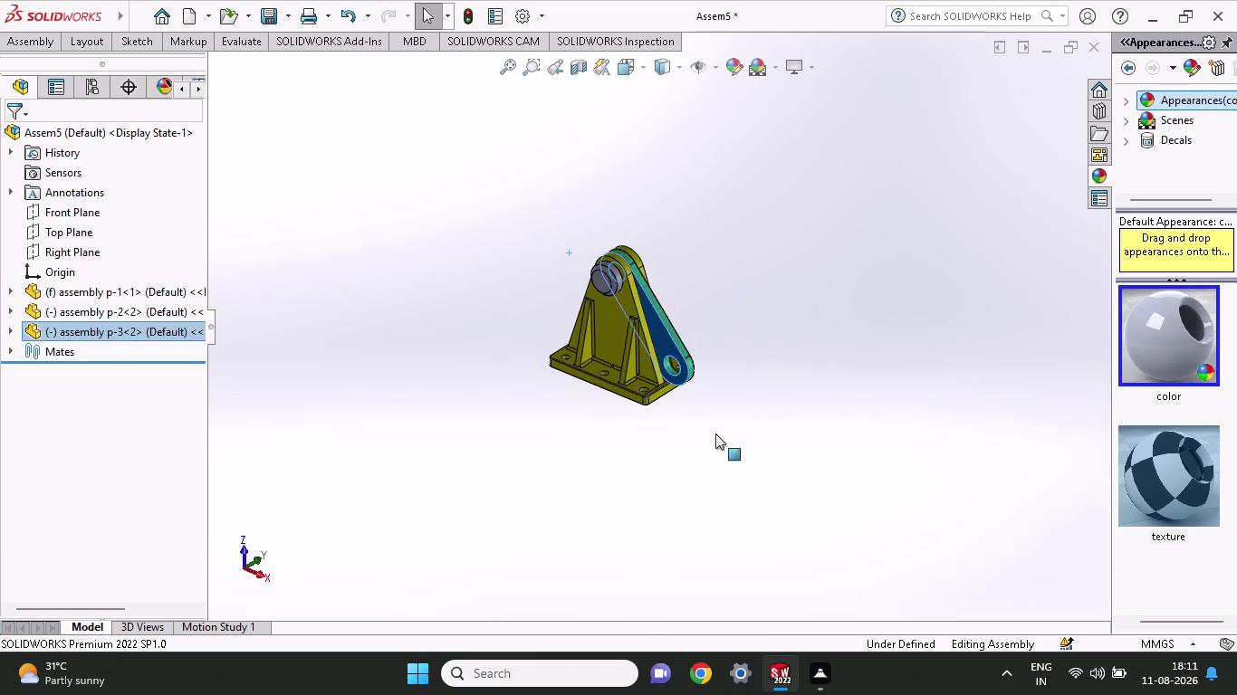
drag(741, 417, 532, 331)
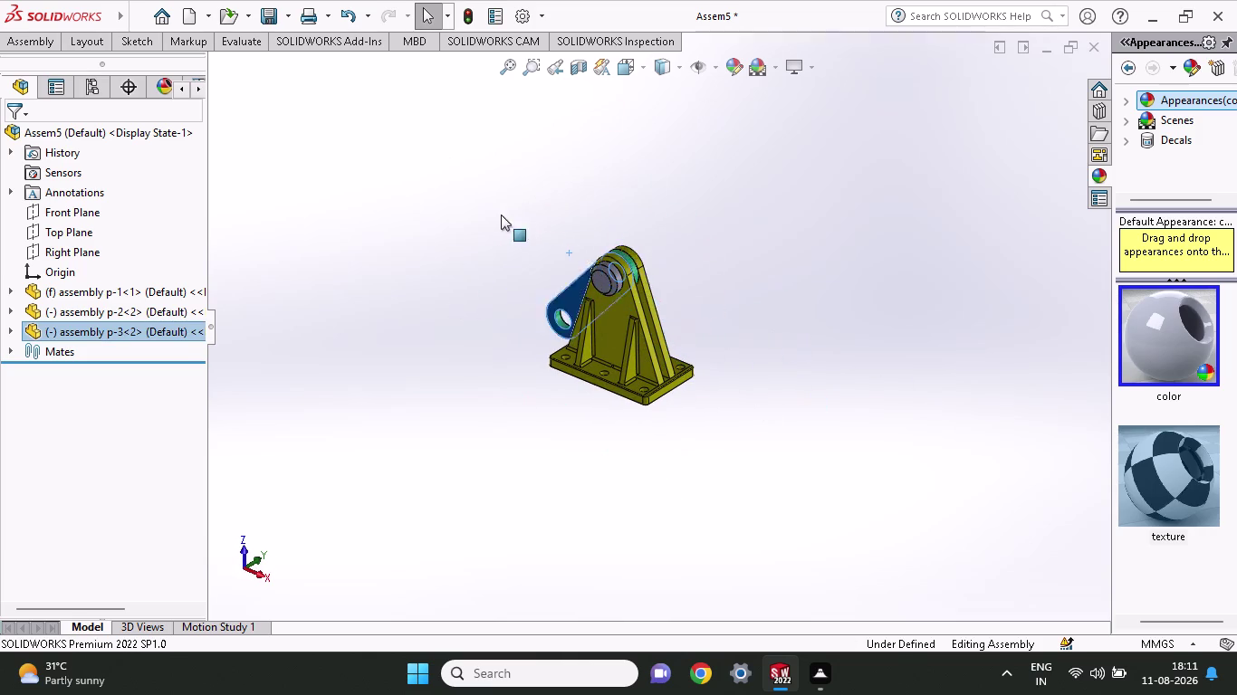
drag(533, 331, 821, 48)
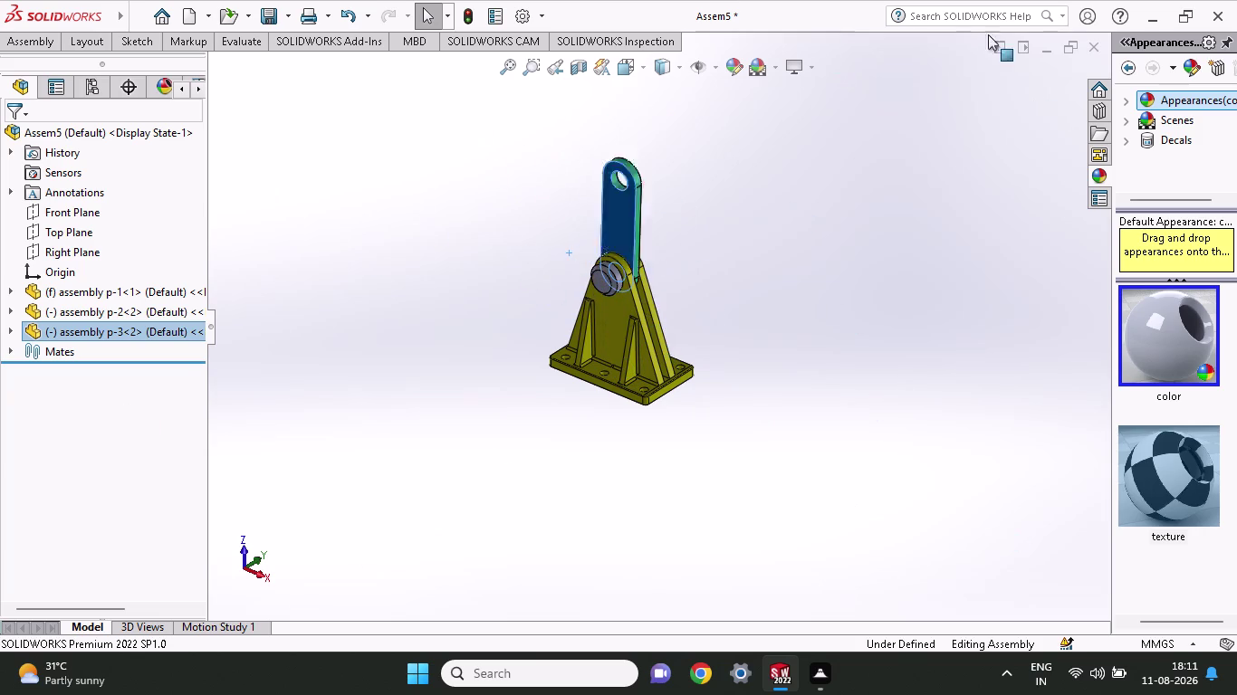
drag(821, 48, 1018, 444)
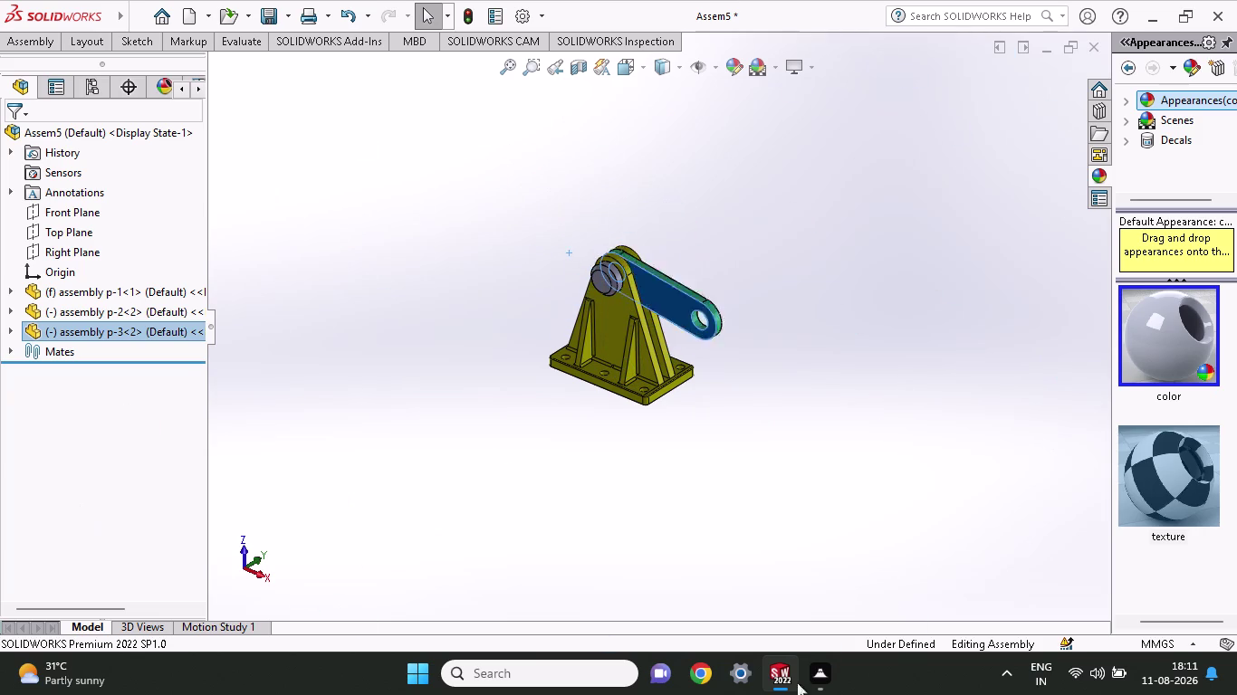
drag(1018, 445, 641, 0)
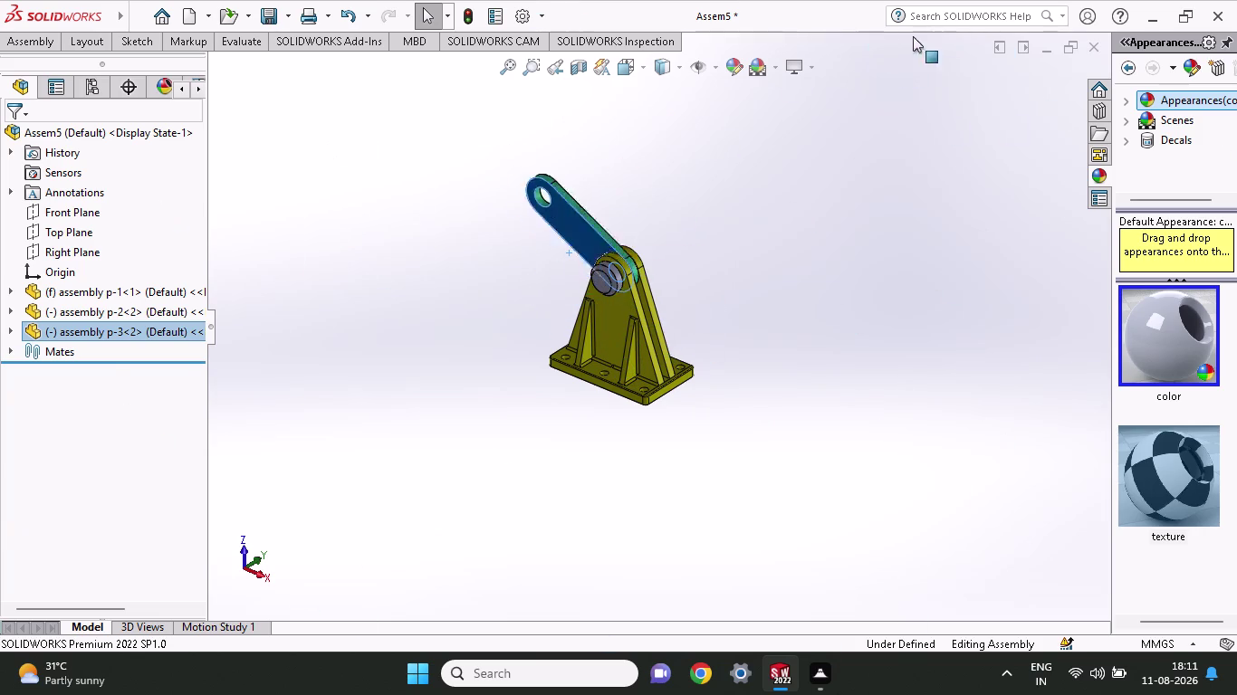
drag(642, 0, 593, 146)
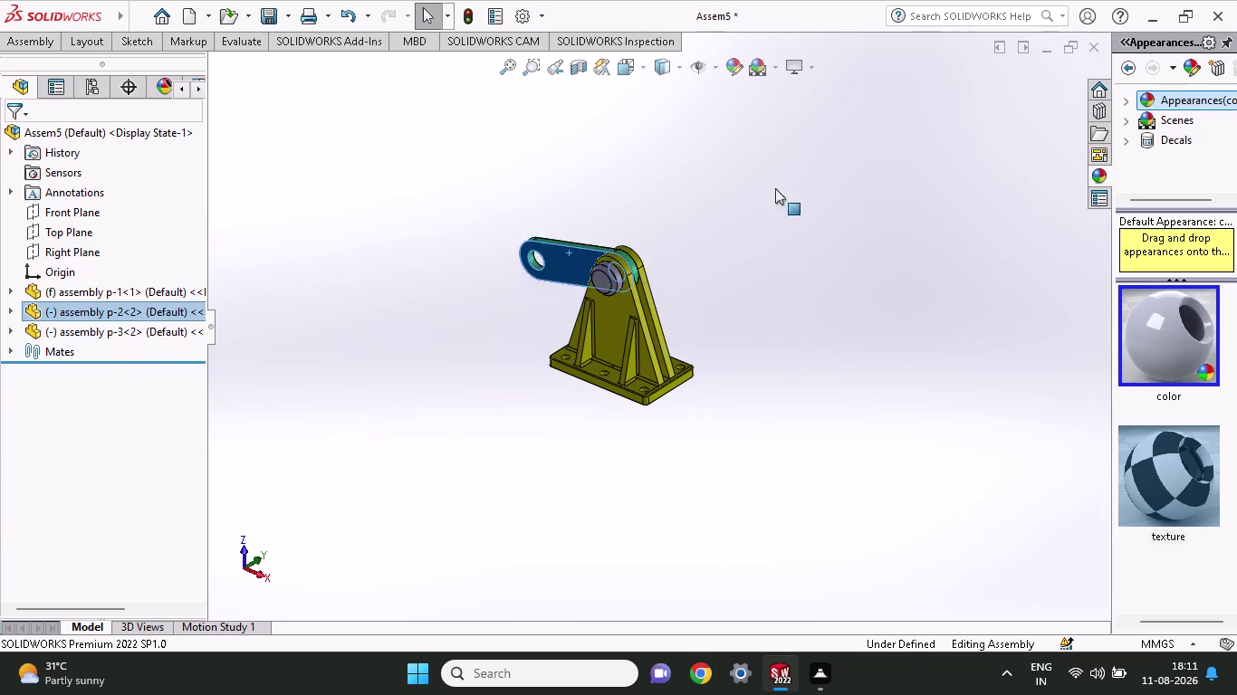
drag(593, 146, 613, 148)
Orbit to inspect the yellow bracket and lever from another side and from below.
middle_drag(873, 198, 658, 323)
scroll(down, 3)
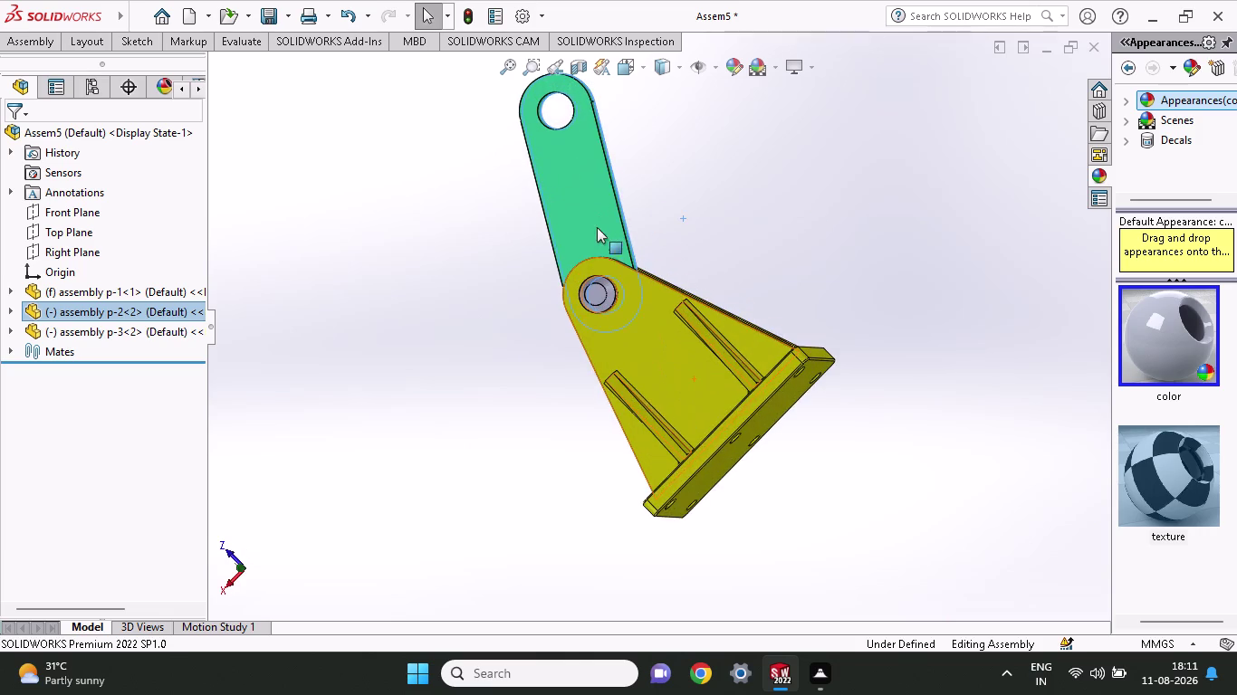
middle_drag(425, 232, 582, 363)
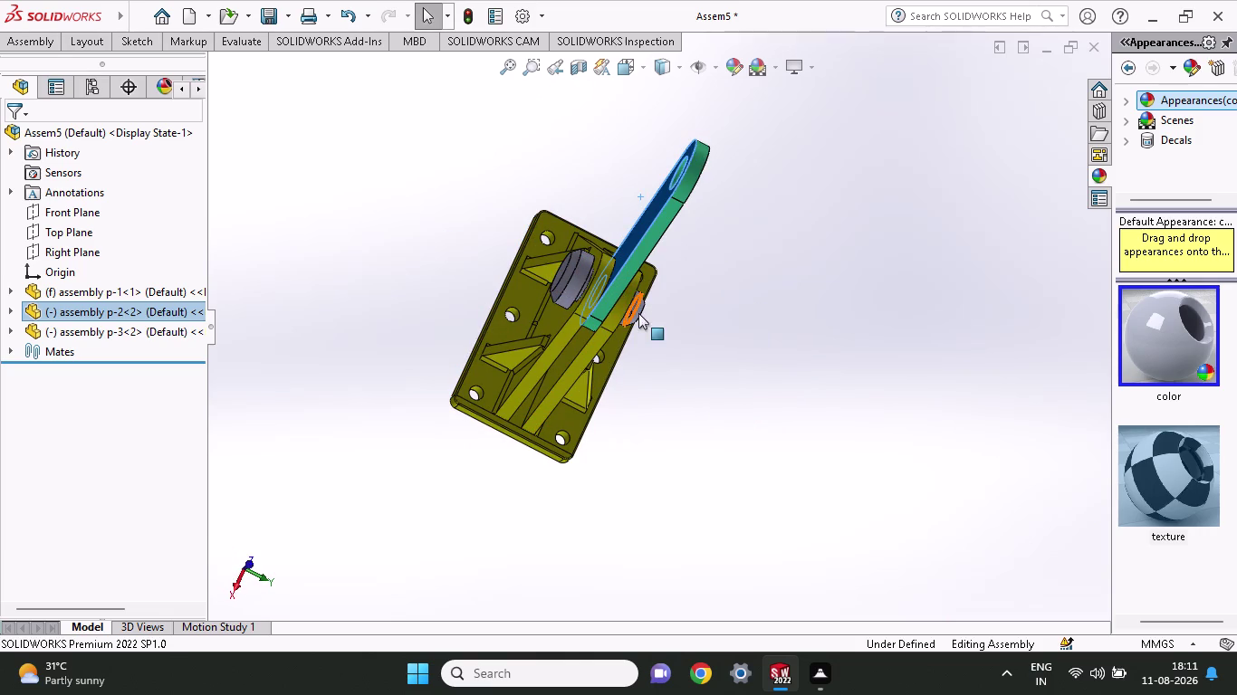
middle_drag(678, 314, 636, 295)
Slide the pin back and forth along its axis through the bracket and lever holes.
drag(623, 294, 627, 298)
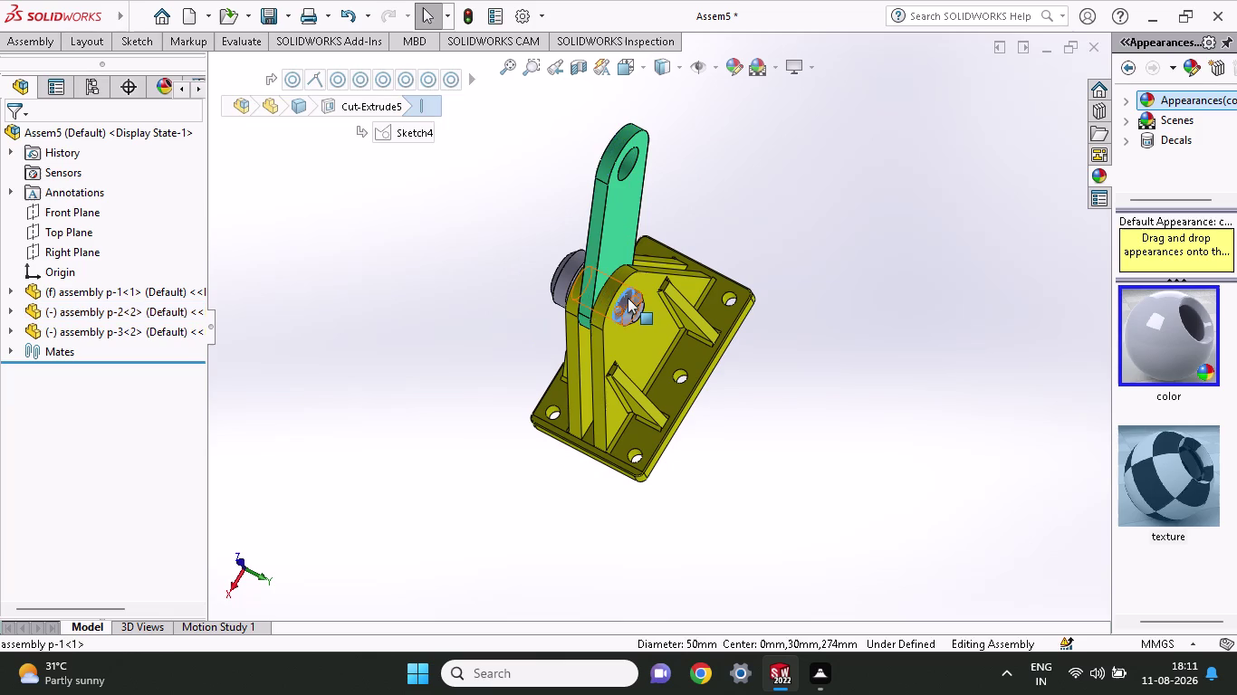
drag(627, 298, 634, 307)
scroll(down, 3)
scroll(down, 3)
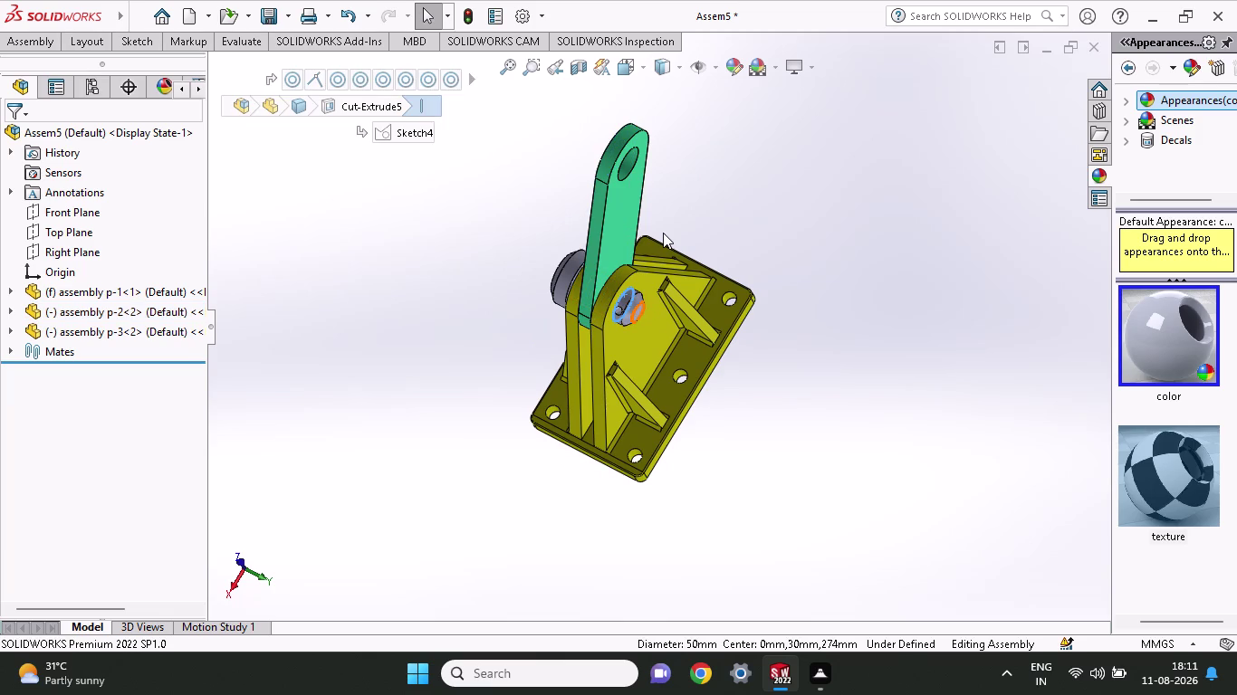
drag(680, 306, 767, 369)
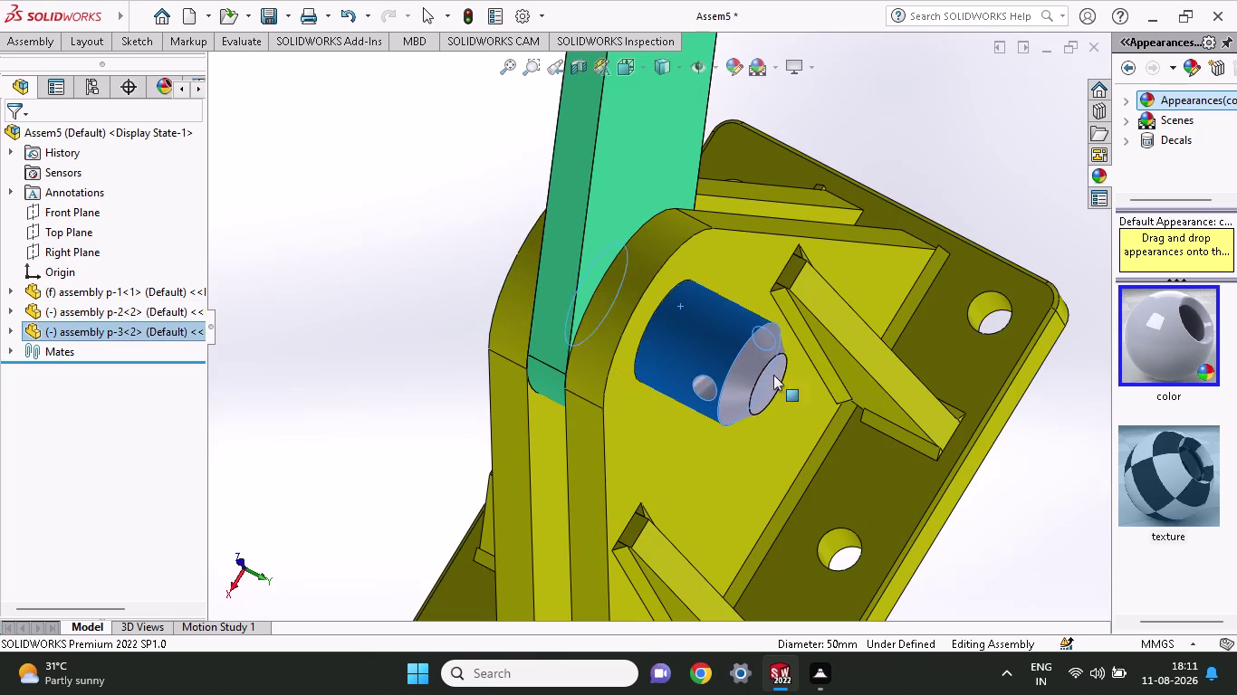
drag(766, 369, 711, 347)
middle_drag(245, 403, 297, 427)
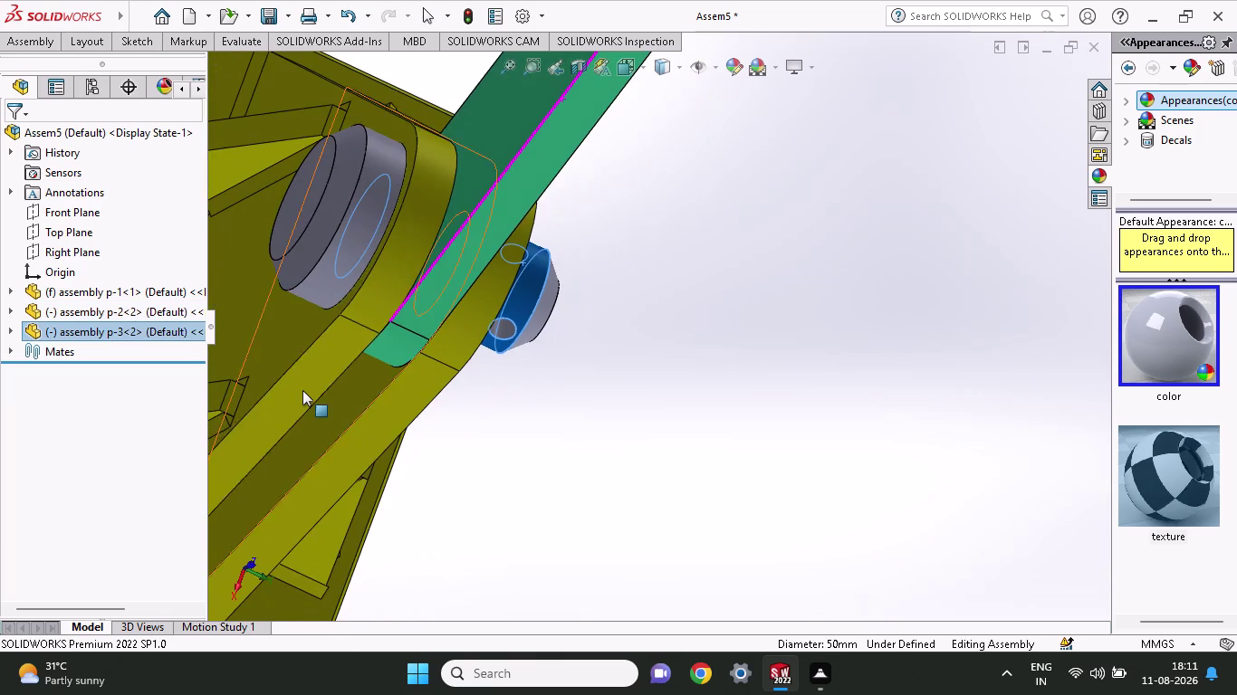
drag(528, 296, 517, 294)
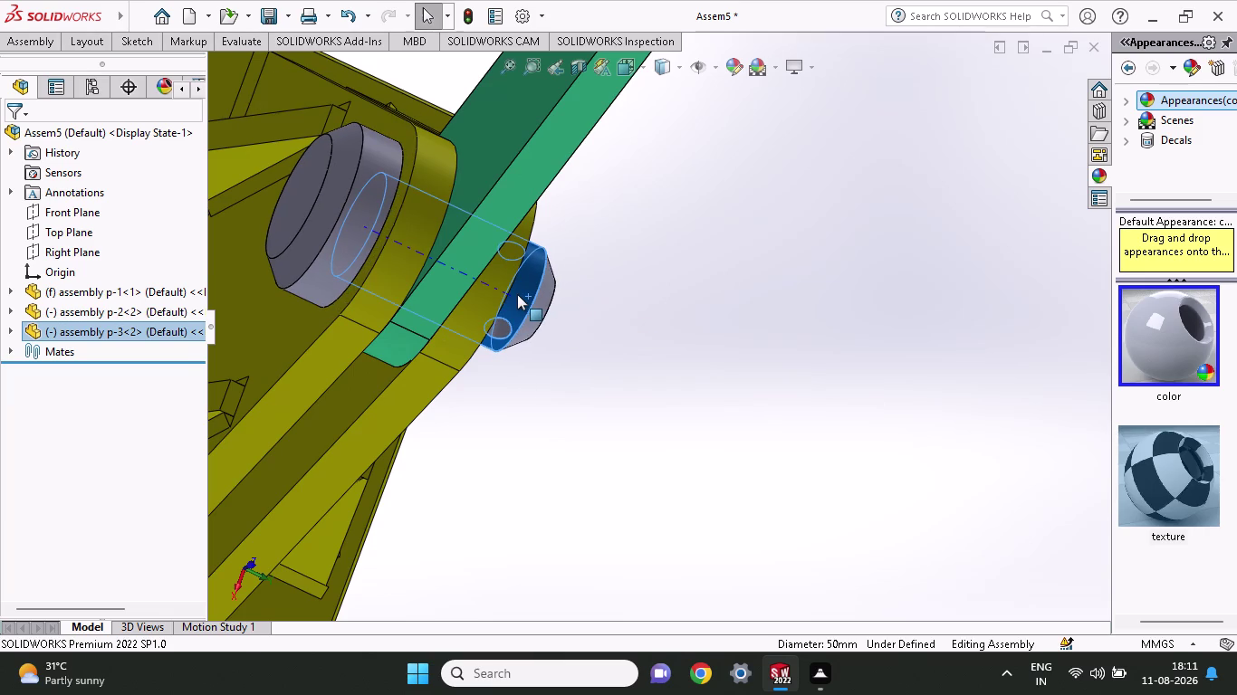
drag(517, 294, 449, 280)
drag(513, 292, 536, 308)
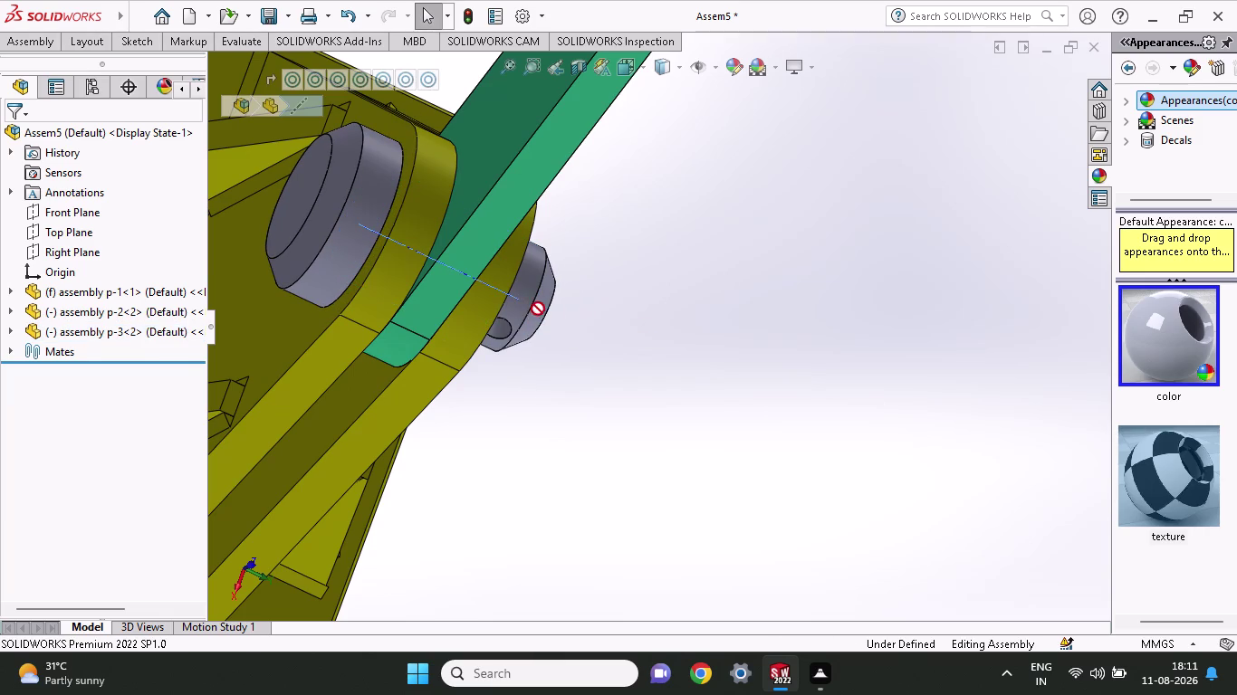
drag(536, 308, 556, 321)
click(528, 266)
drag(528, 266, 603, 330)
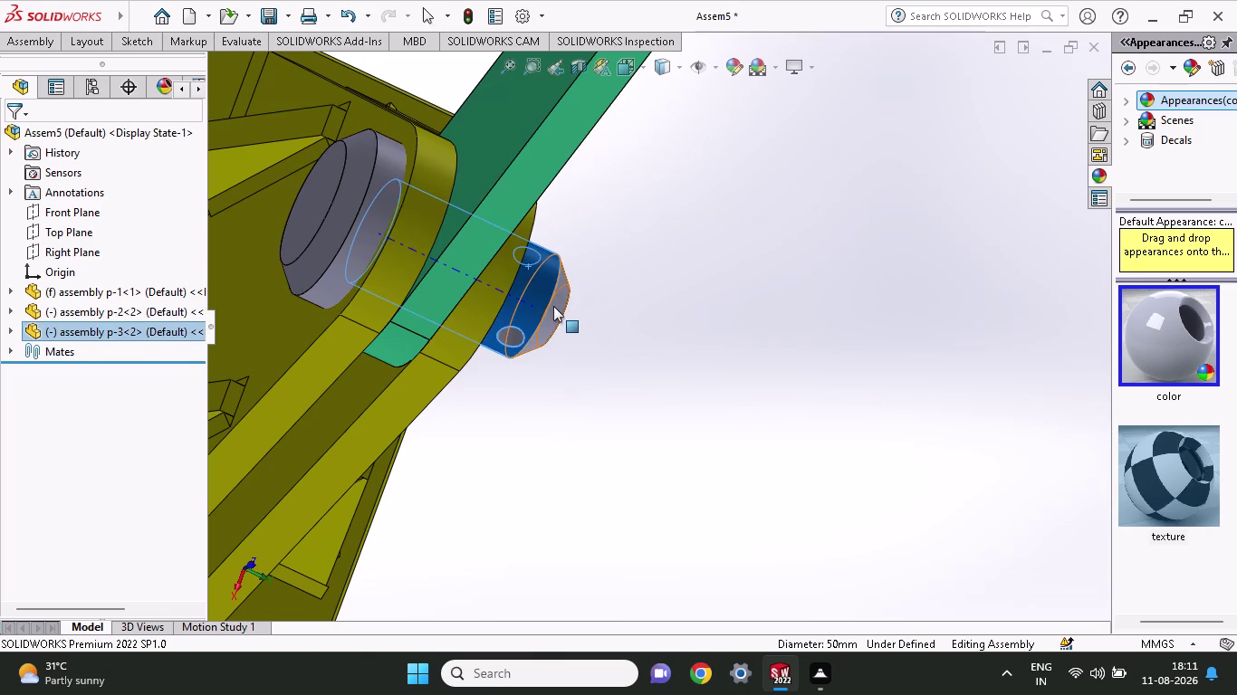
drag(553, 305, 499, 294)
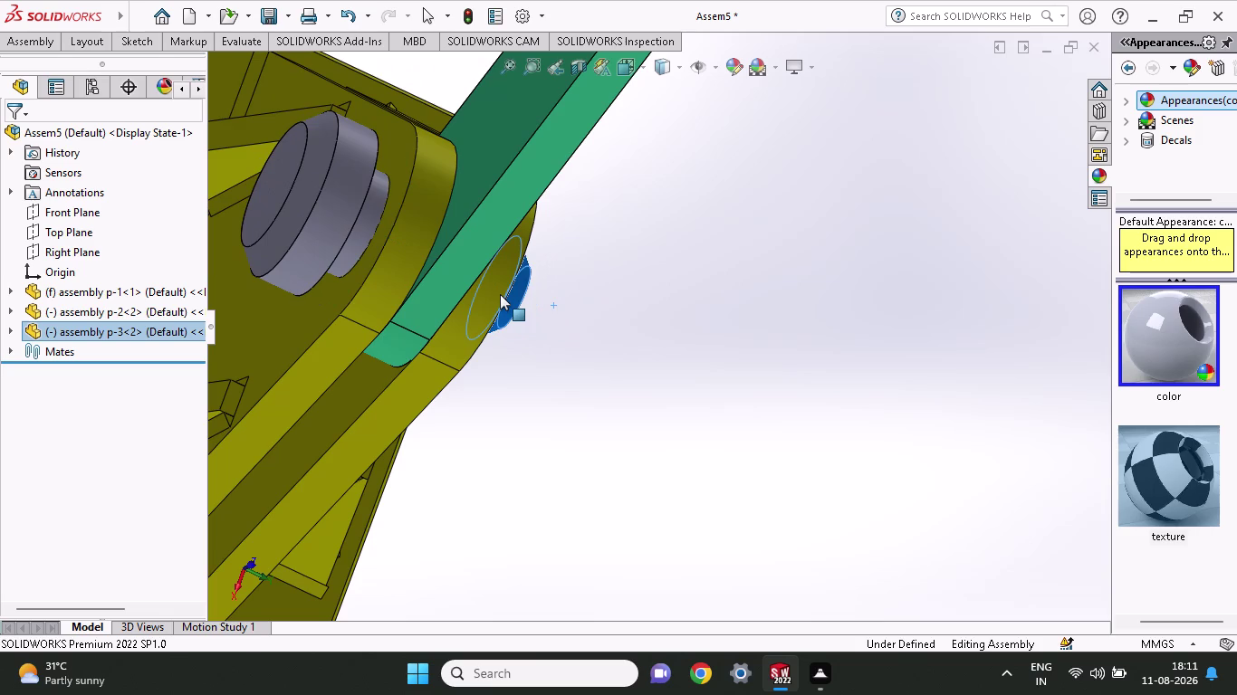
drag(500, 294, 520, 301)
Swing the lever down, back up, then down again to fold it between the bracket walls.
middle_drag(600, 371, 582, 342)
scroll(up, 3)
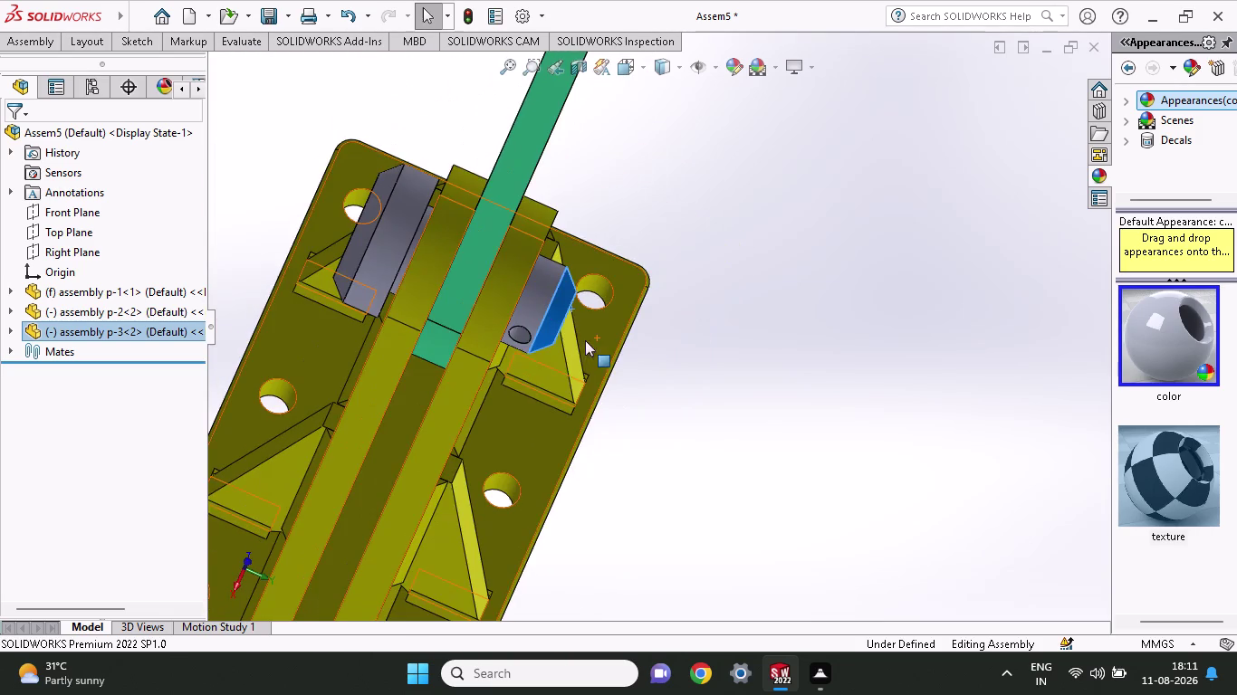
scroll(up, 3)
middle_drag(493, 446, 572, 431)
scroll(up, 3)
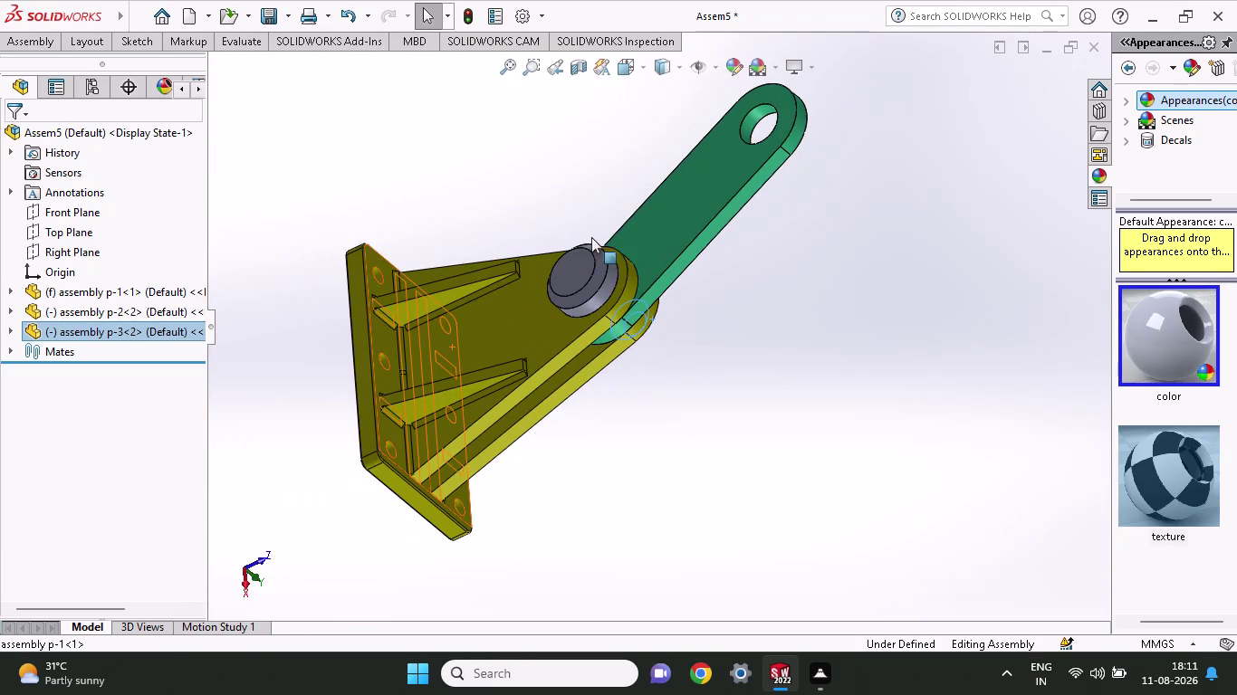
drag(681, 189, 777, 595)
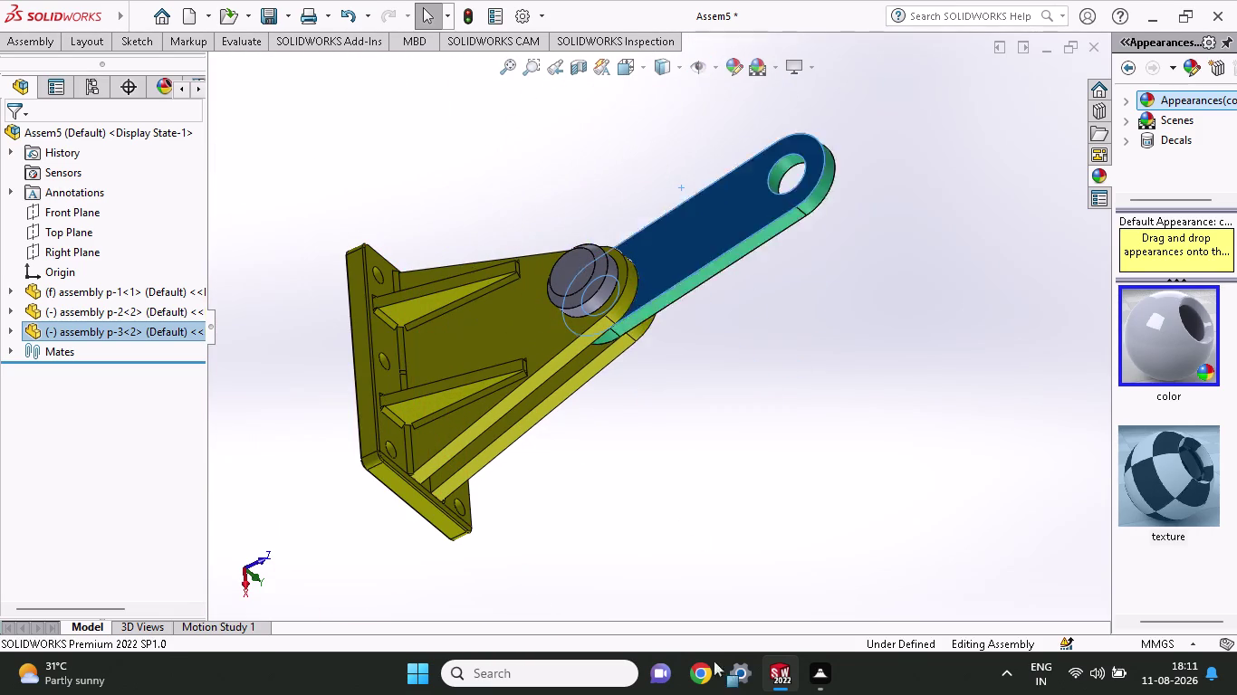
drag(777, 595, 132, 527)
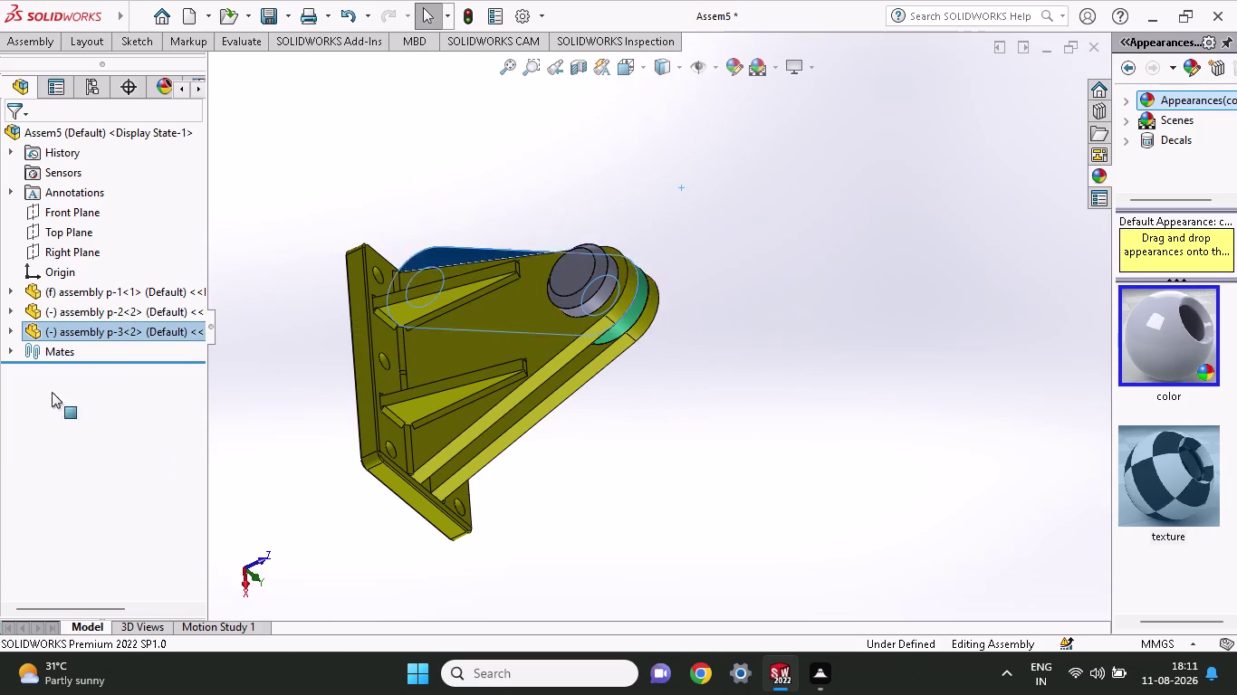
drag(132, 527, 1022, 167)
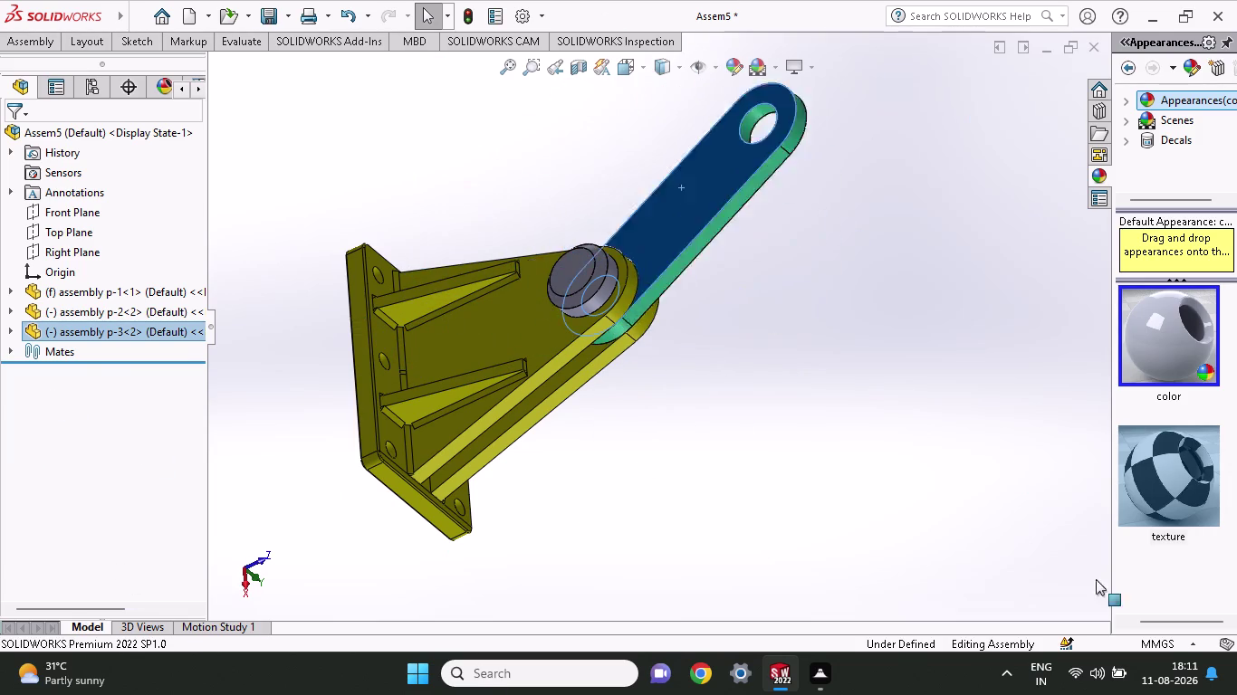
drag(1022, 166, 179, 588)
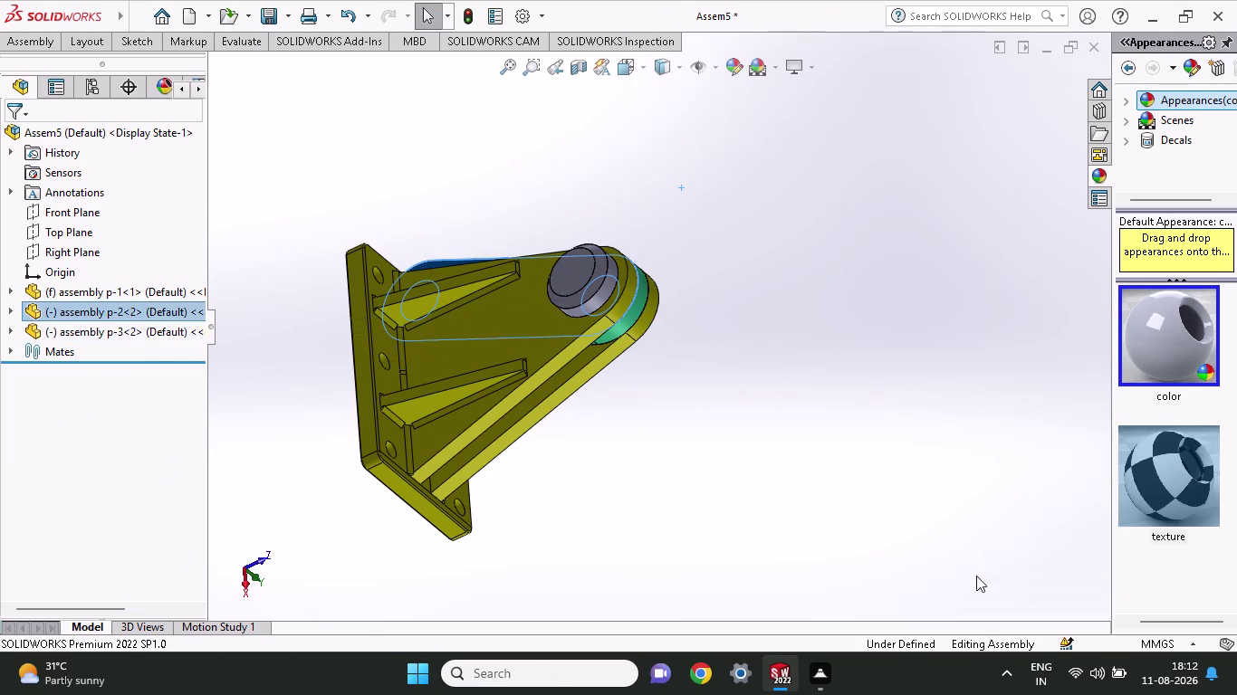
middle_drag(853, 408, 811, 270)
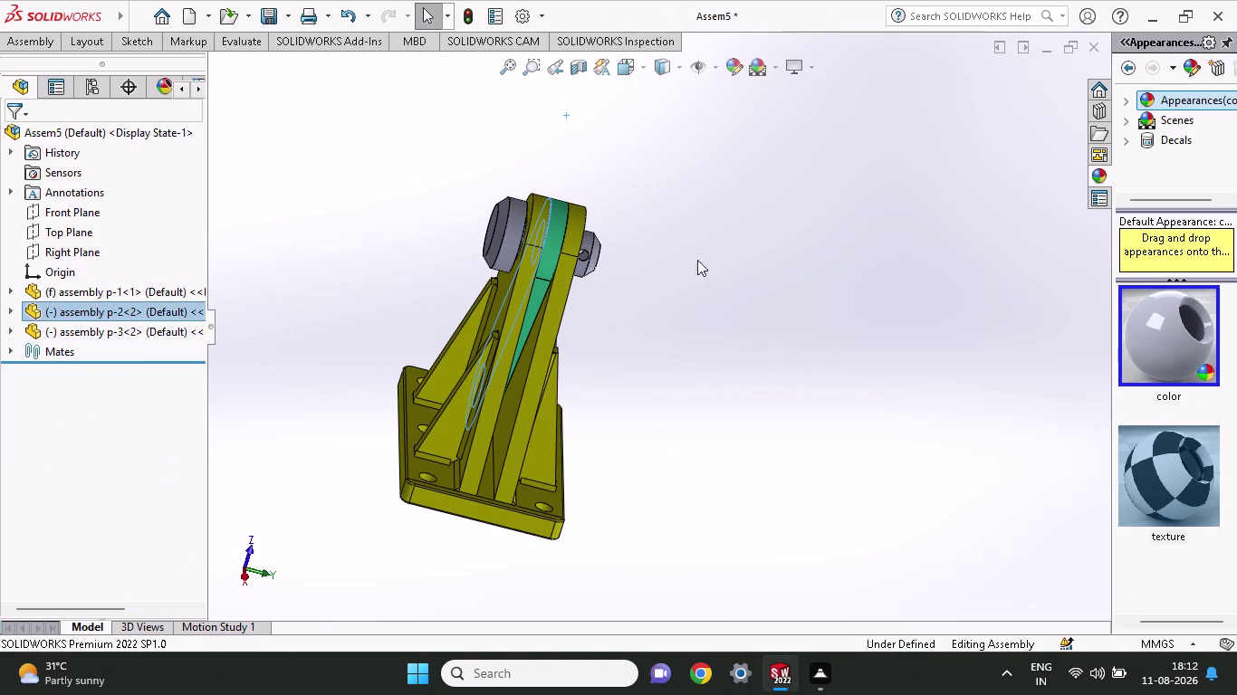
middle_drag(641, 258, 613, 279)
Show the Task Pane's Design Library with the Toolbox library selected.
scroll(down, 3)
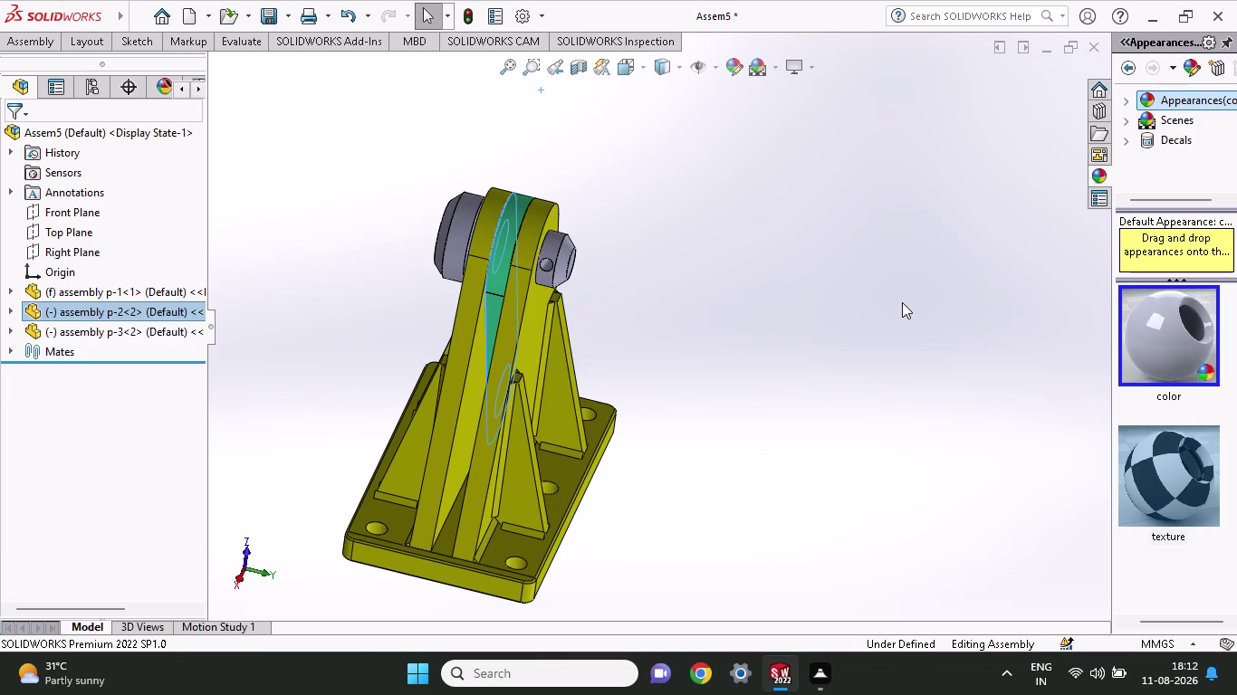
click(1095, 109)
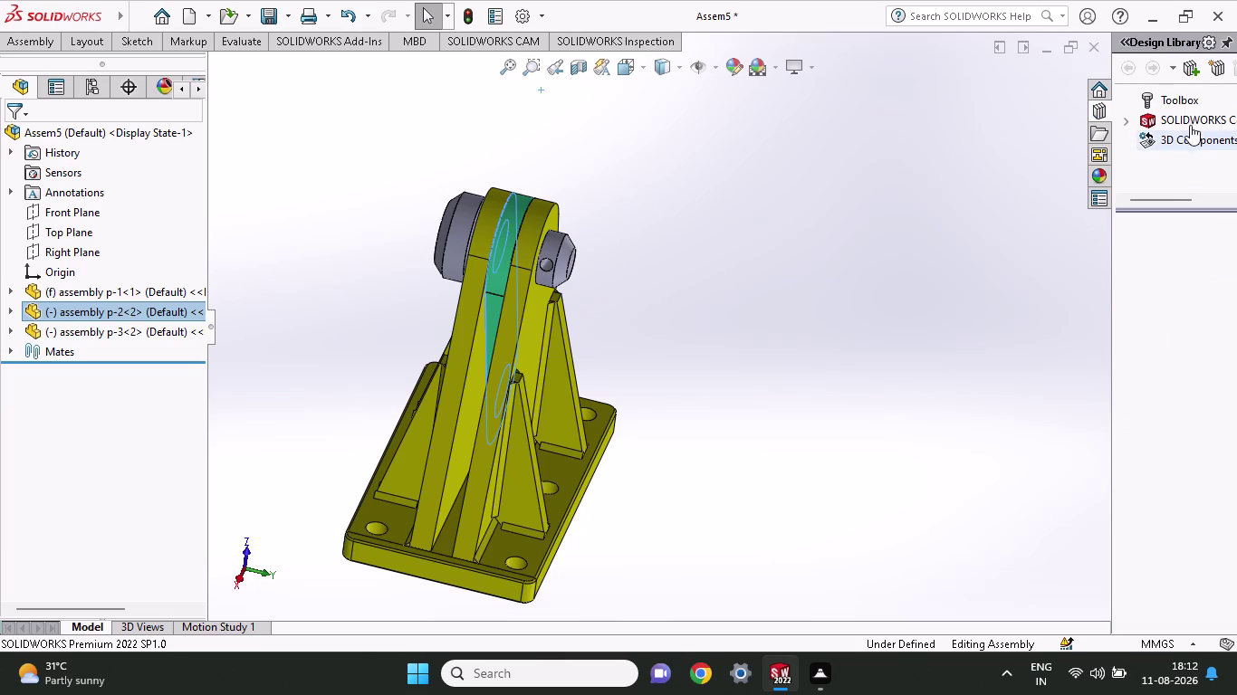
click(1189, 97)
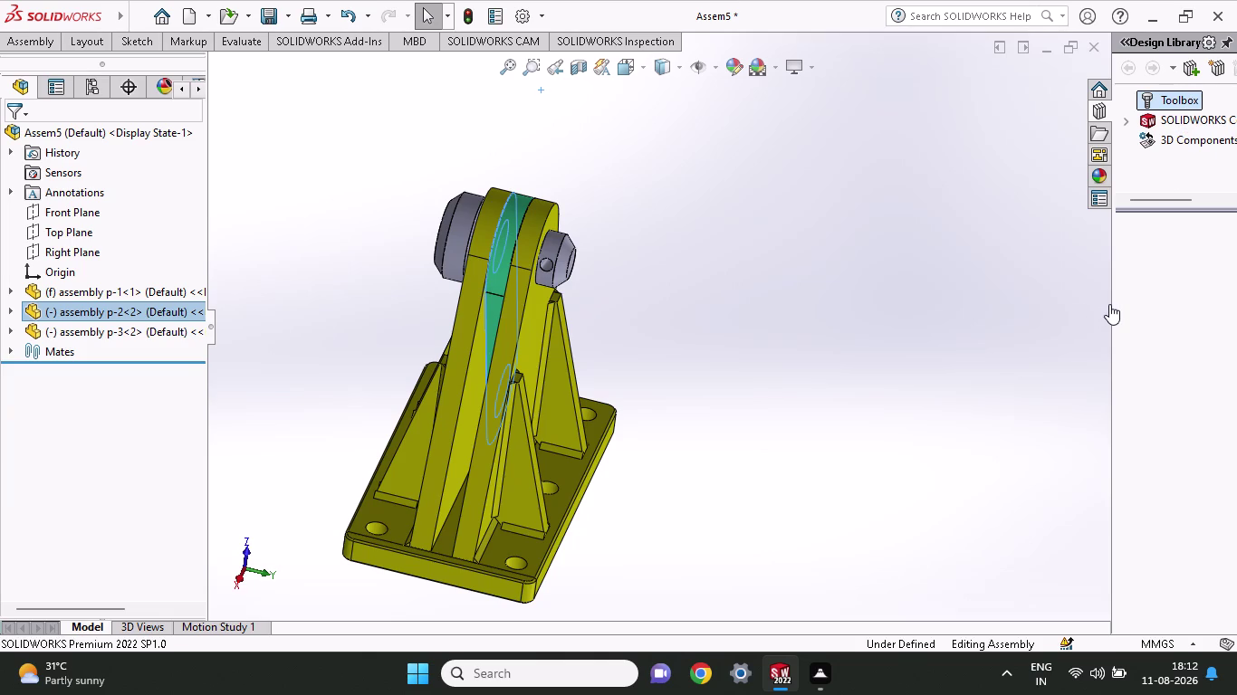
click(1165, 95)
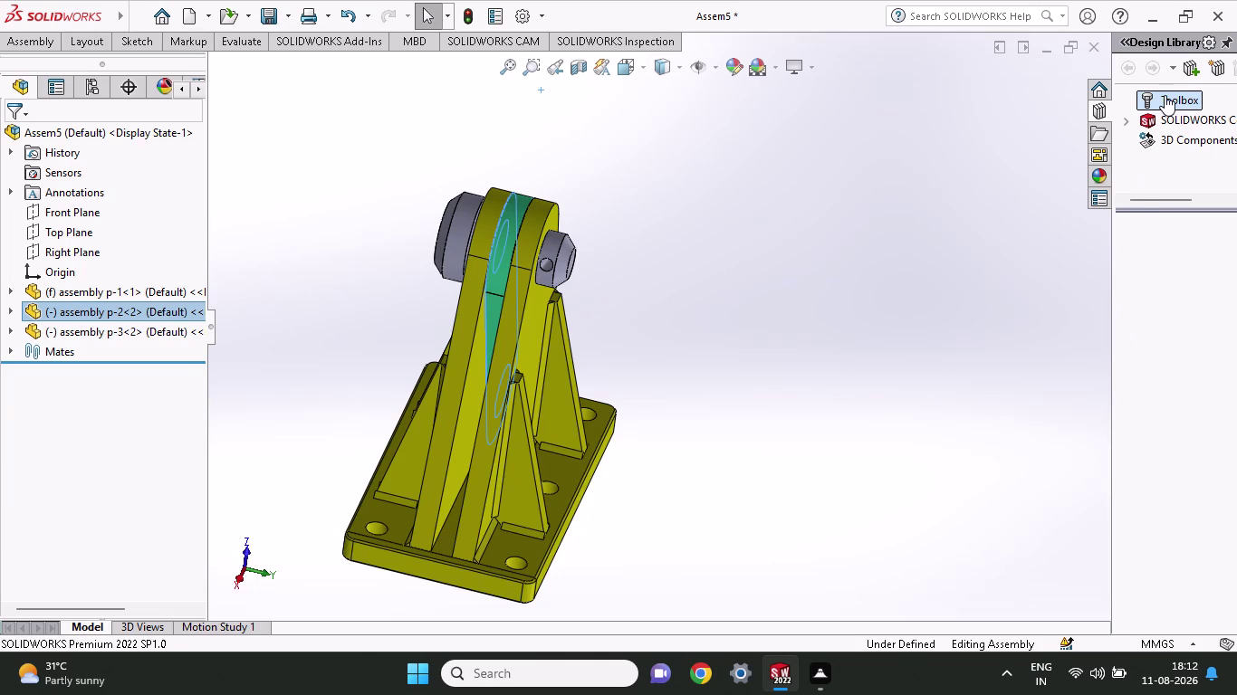